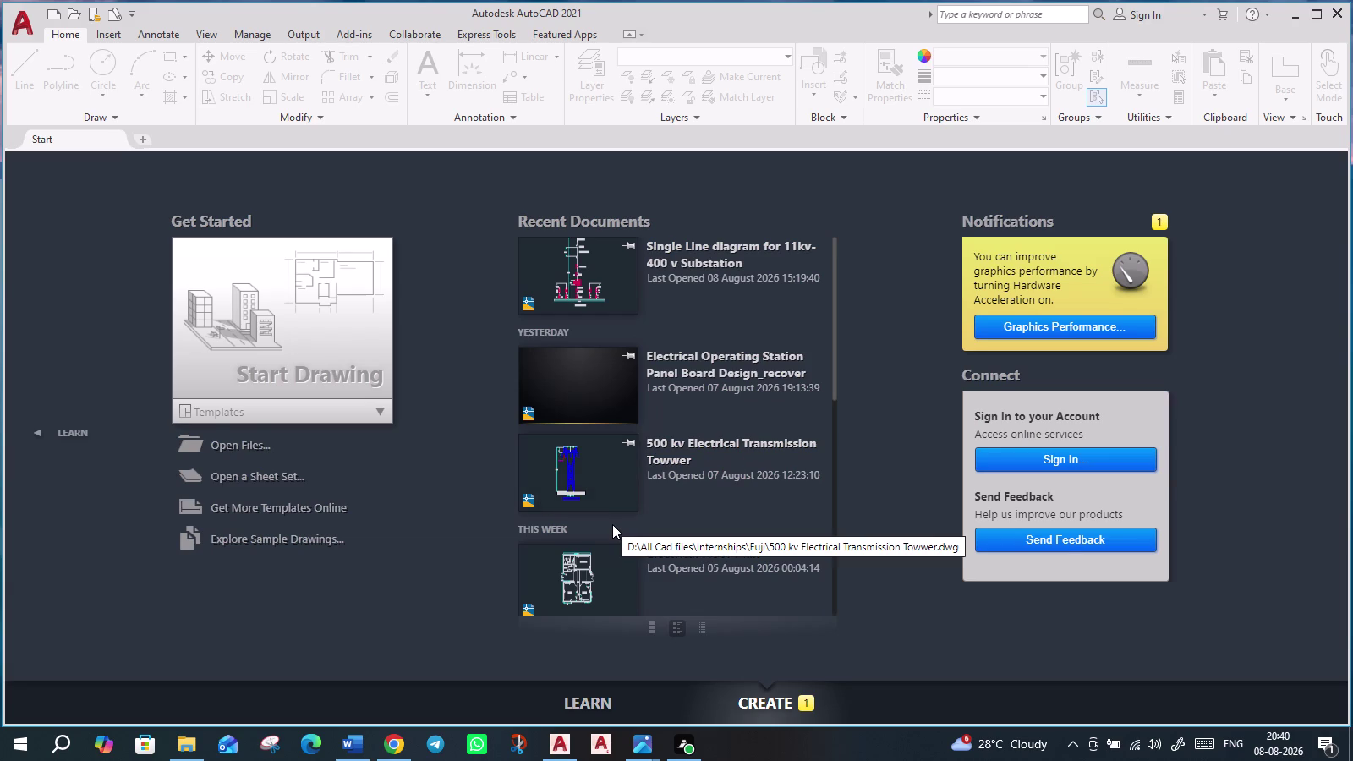
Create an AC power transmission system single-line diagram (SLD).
Start a new blank Drawing1 from the Start tab and show the application menu.
click(308, 356)
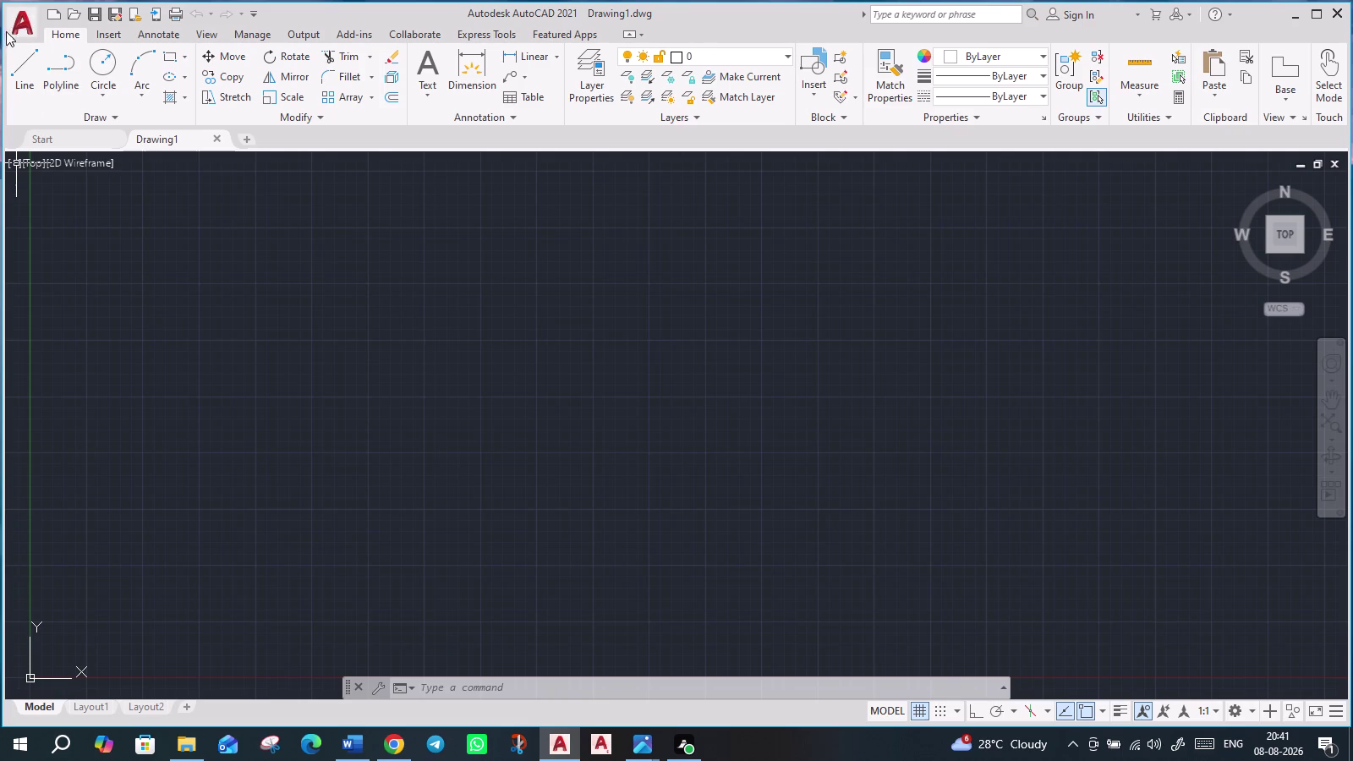
click(14, 31)
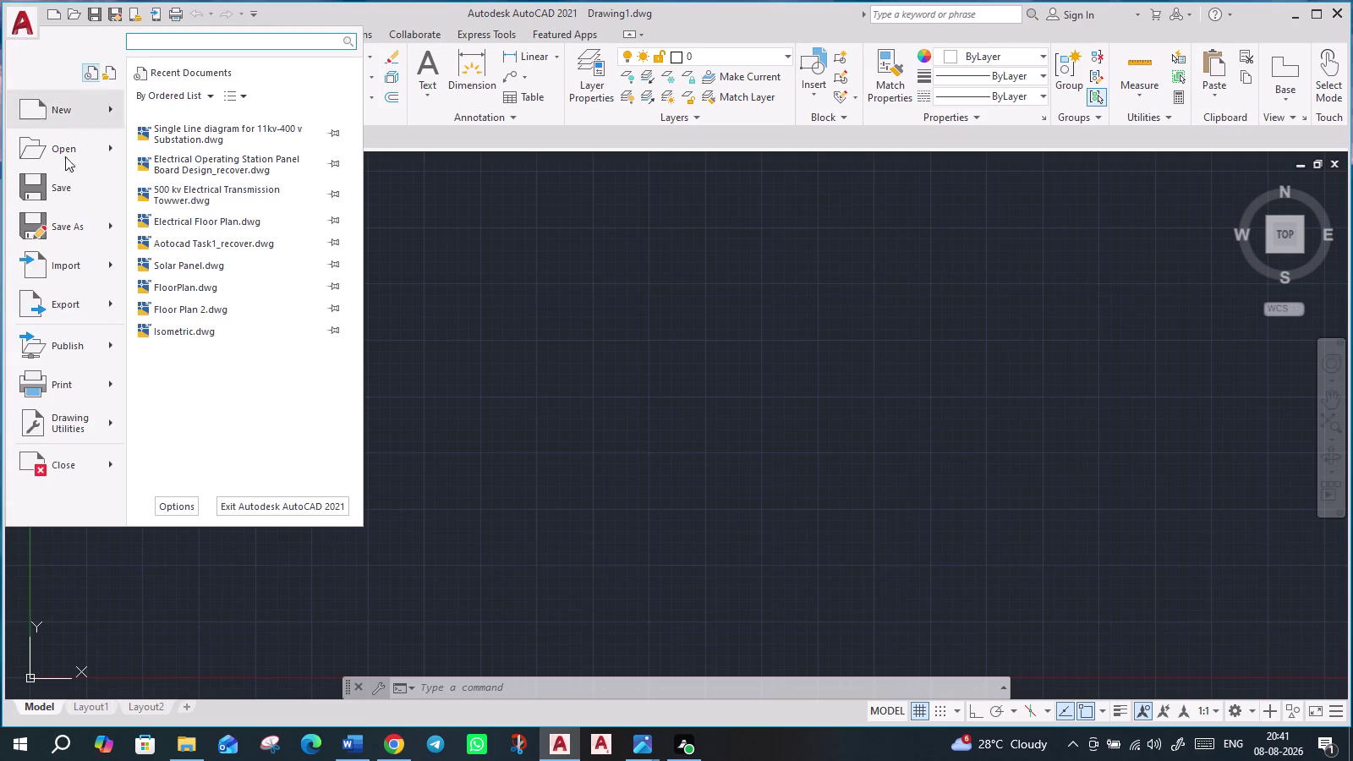
Choose Save As and browse to D: > All Cad files > Internships > Fuji.
click(60, 222)
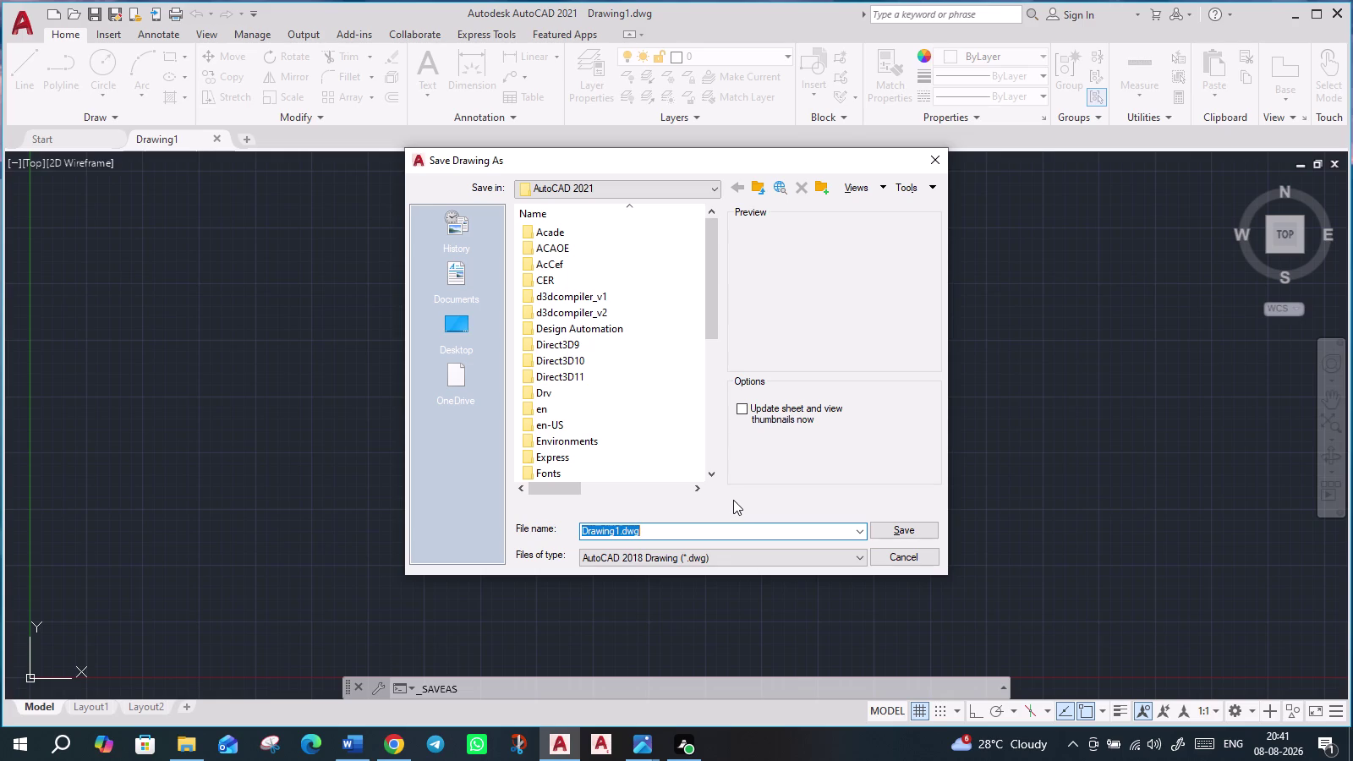
scroll(down, 3)
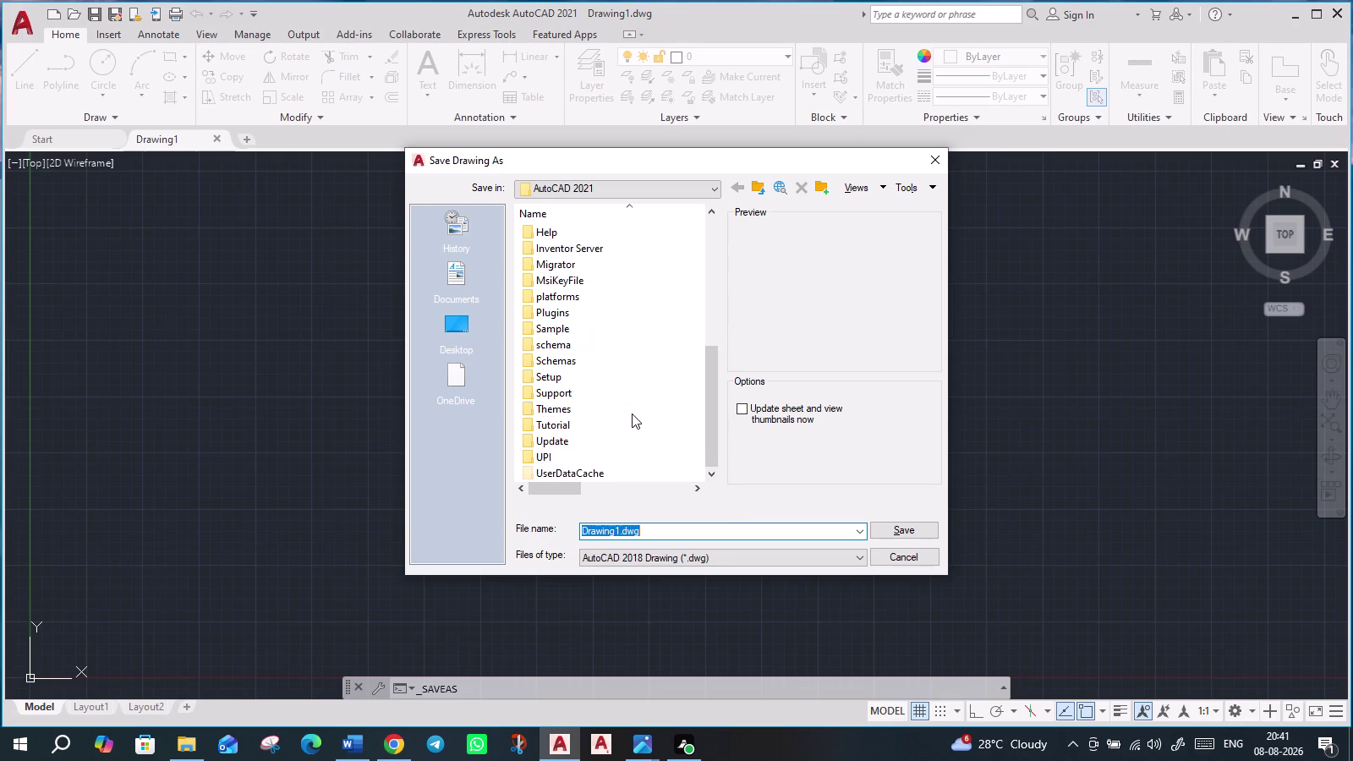
scroll(up, 3)
click(445, 327)
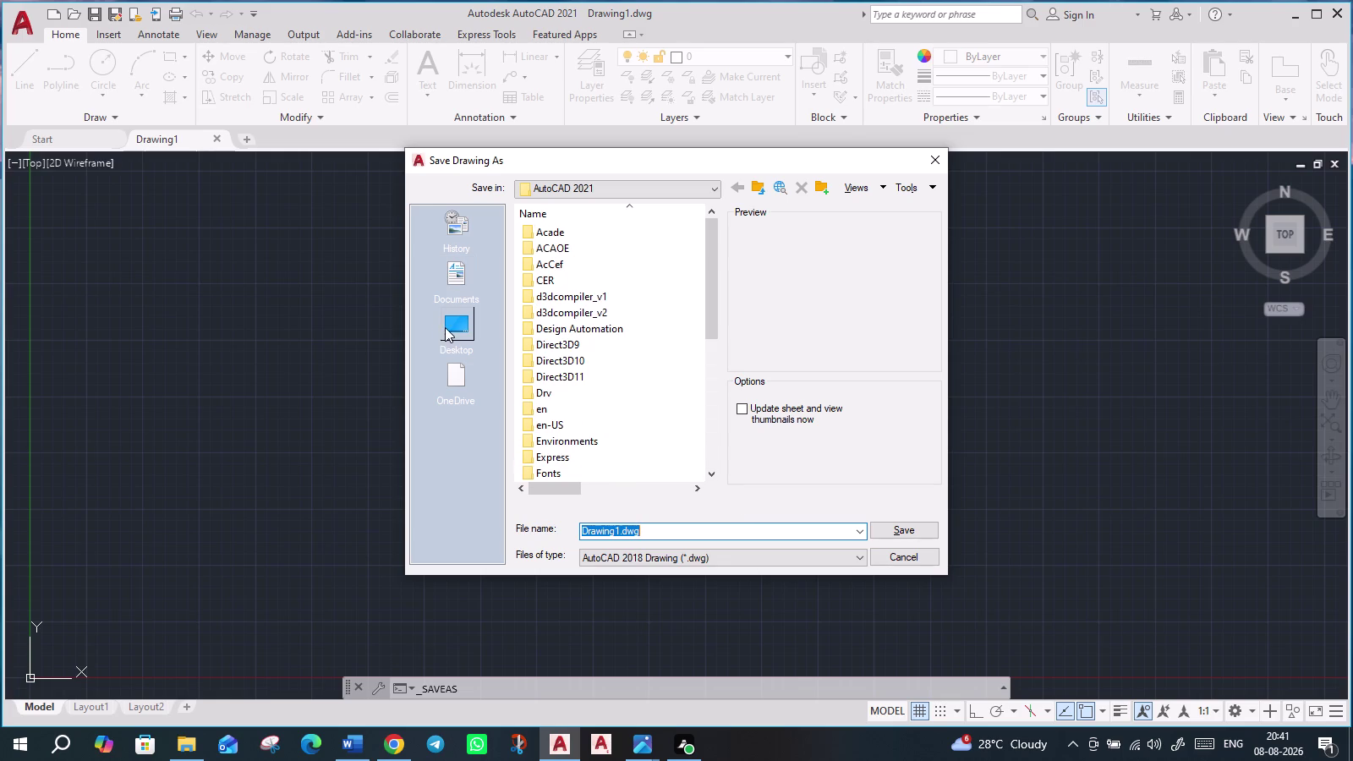
double_click(565, 269)
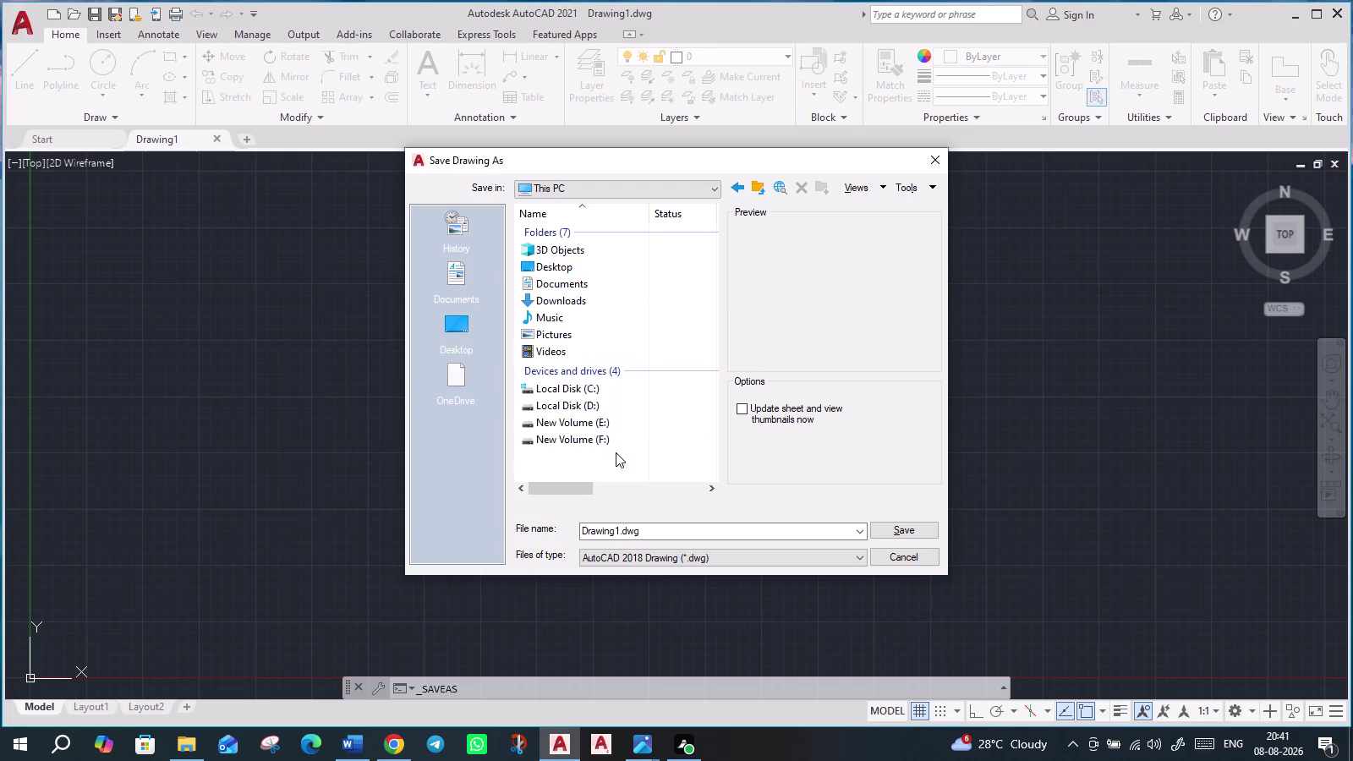
double_click(597, 407)
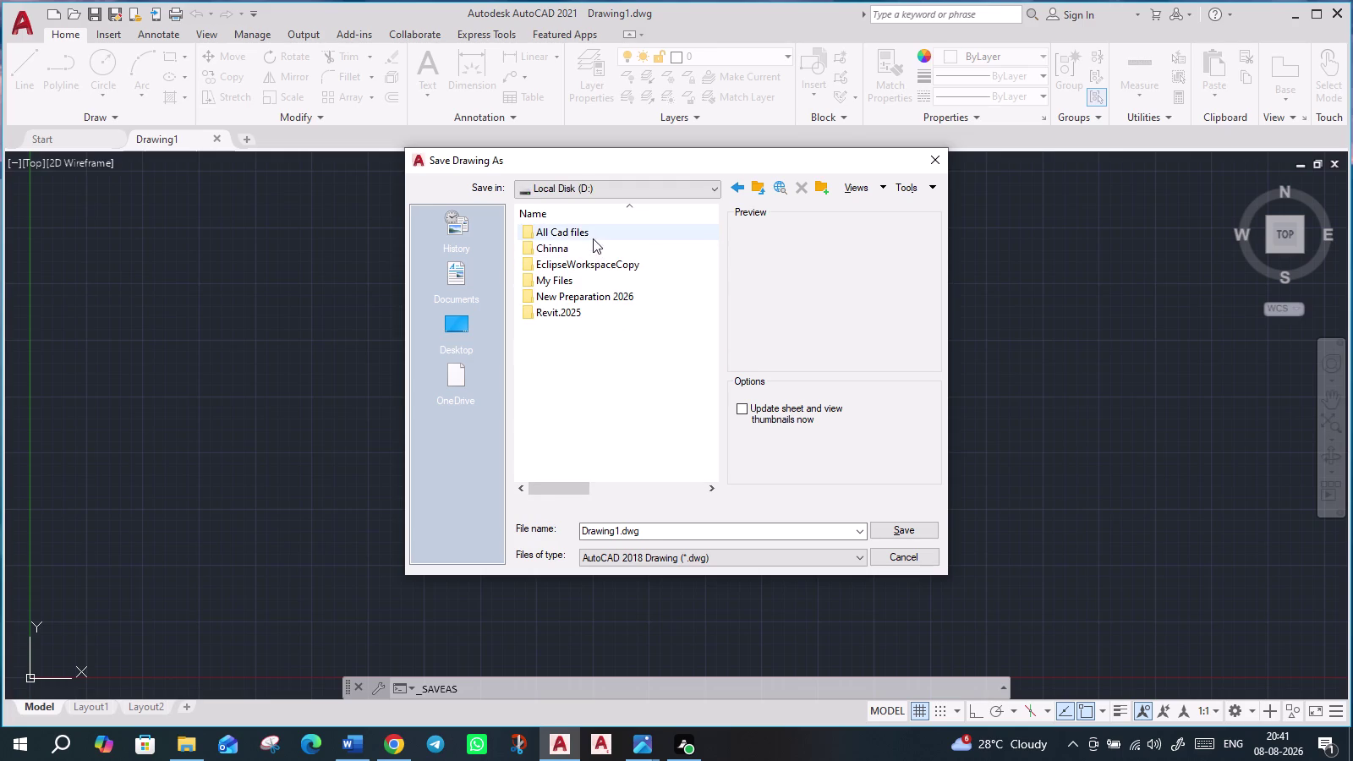
double_click(593, 238)
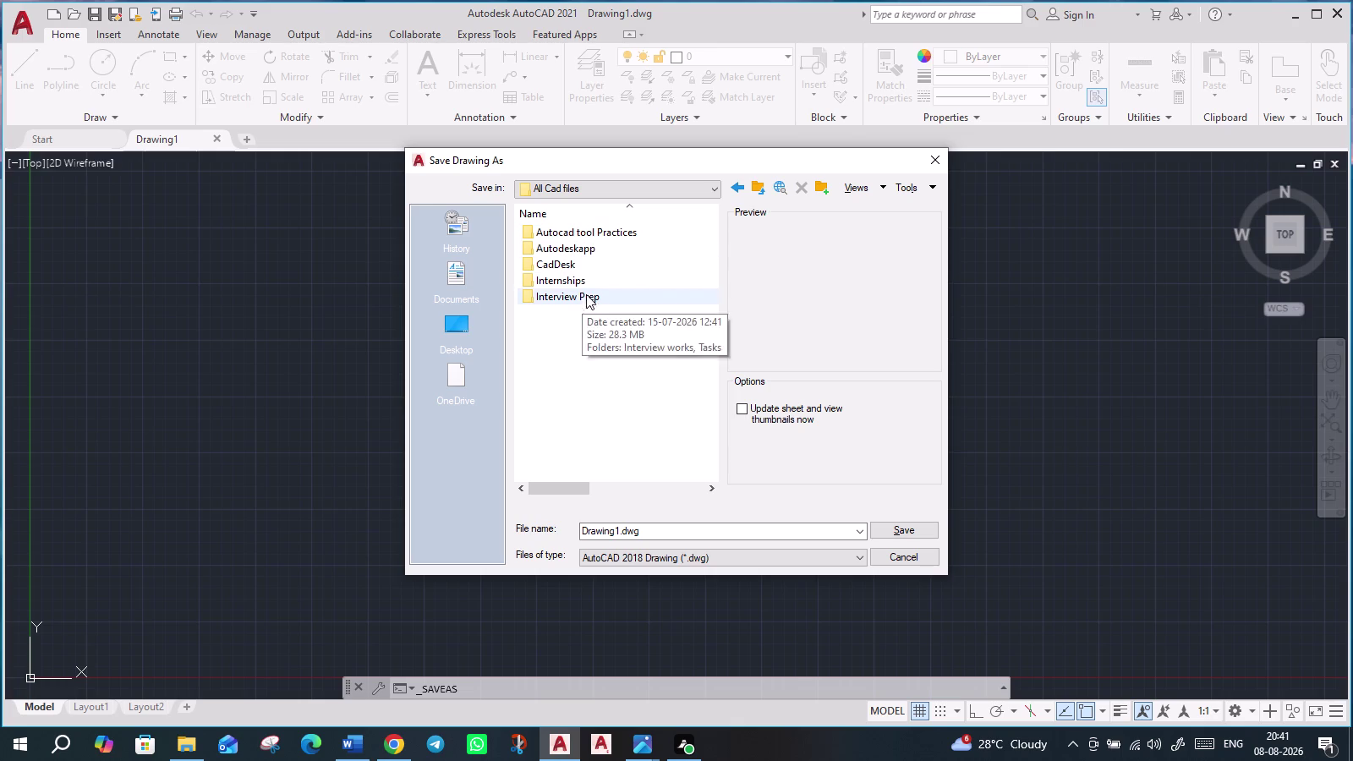
click(588, 288)
click(588, 288)
double_click(591, 237)
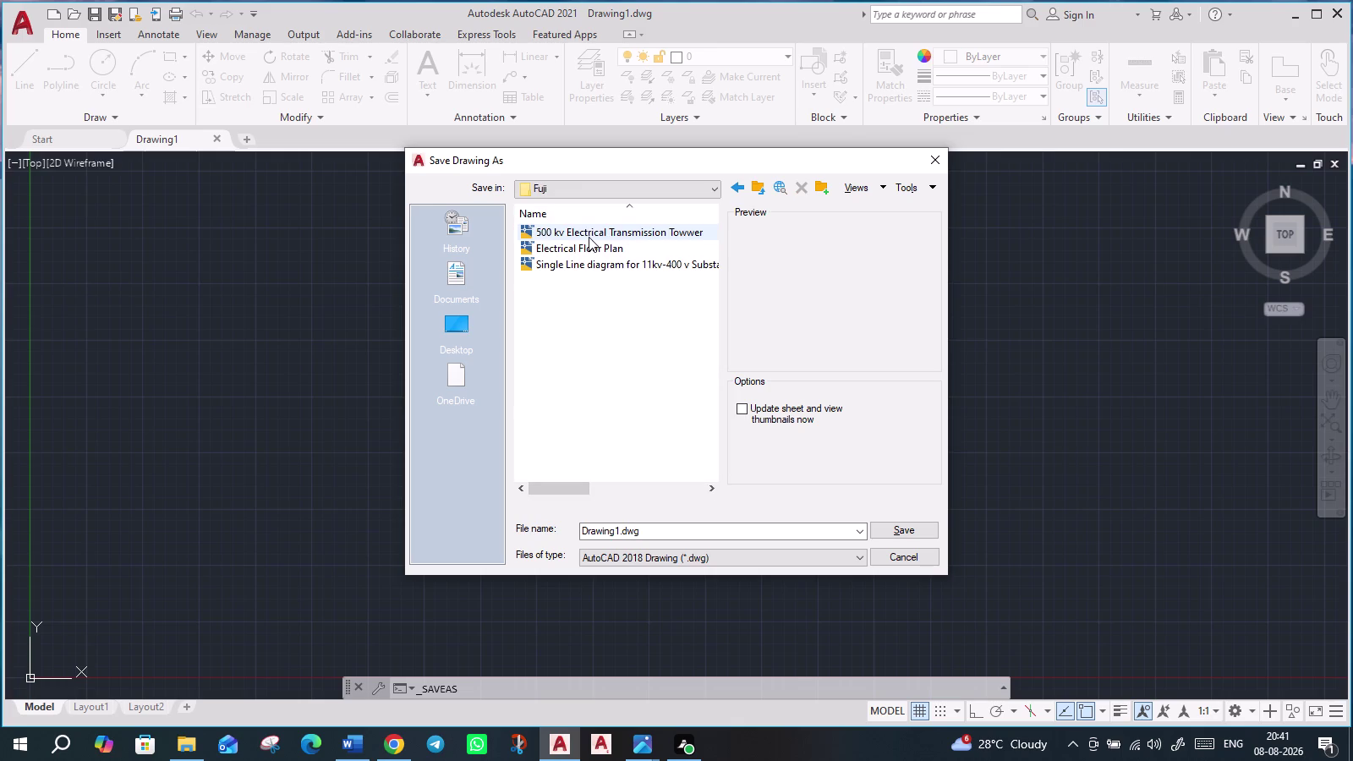
drag(647, 534, 579, 526)
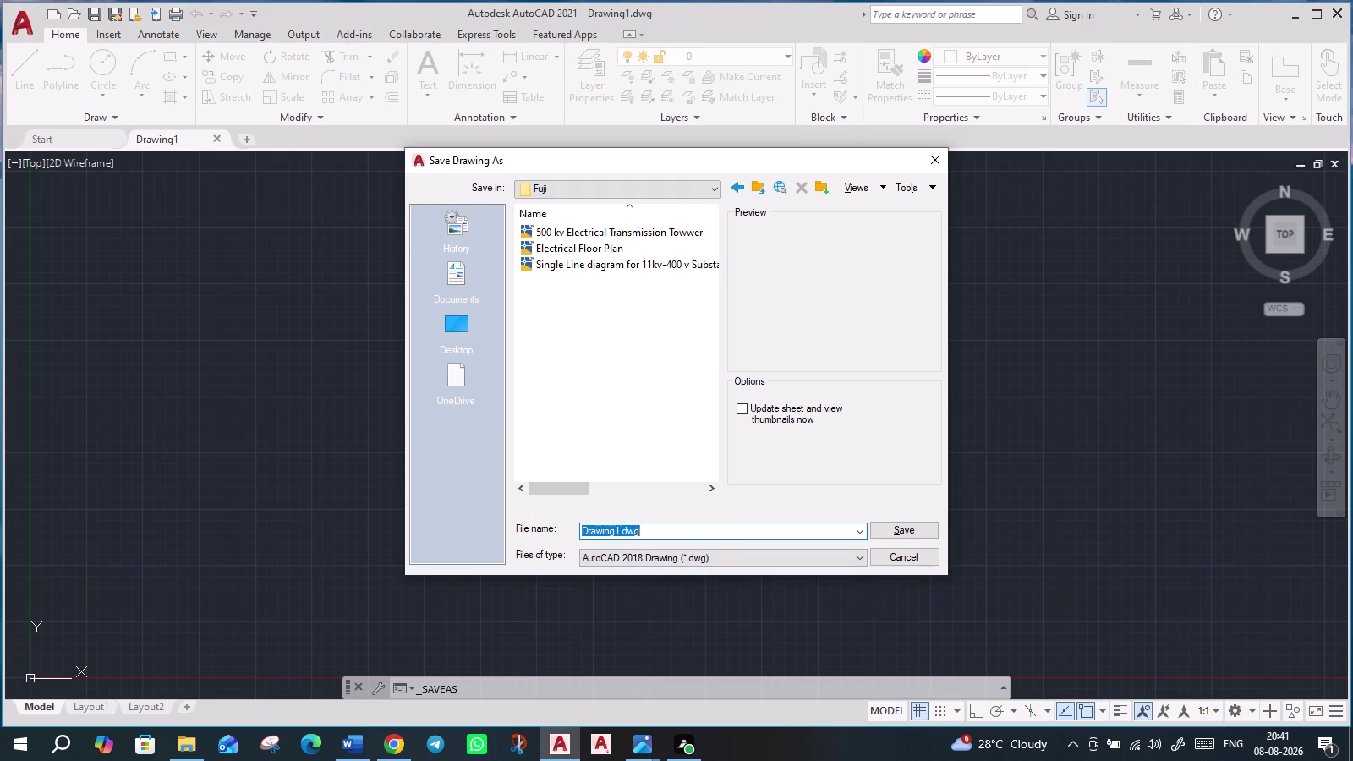
Type 'Single Line Diagram for AC Power System' as the file name.
text(Single)
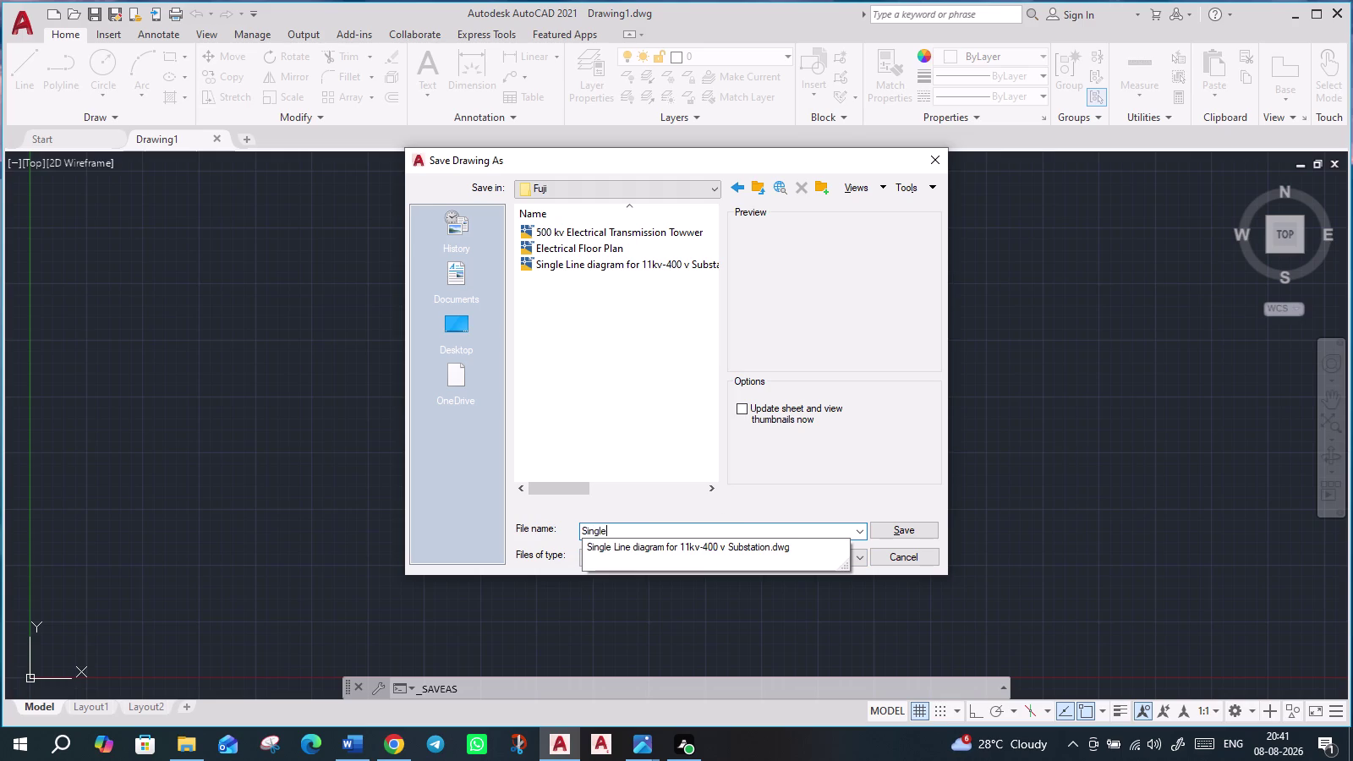
key(space)
text(Line Dia)
text(gra)
key(comma)
key(BackSpace)
text(m for)
key(space)
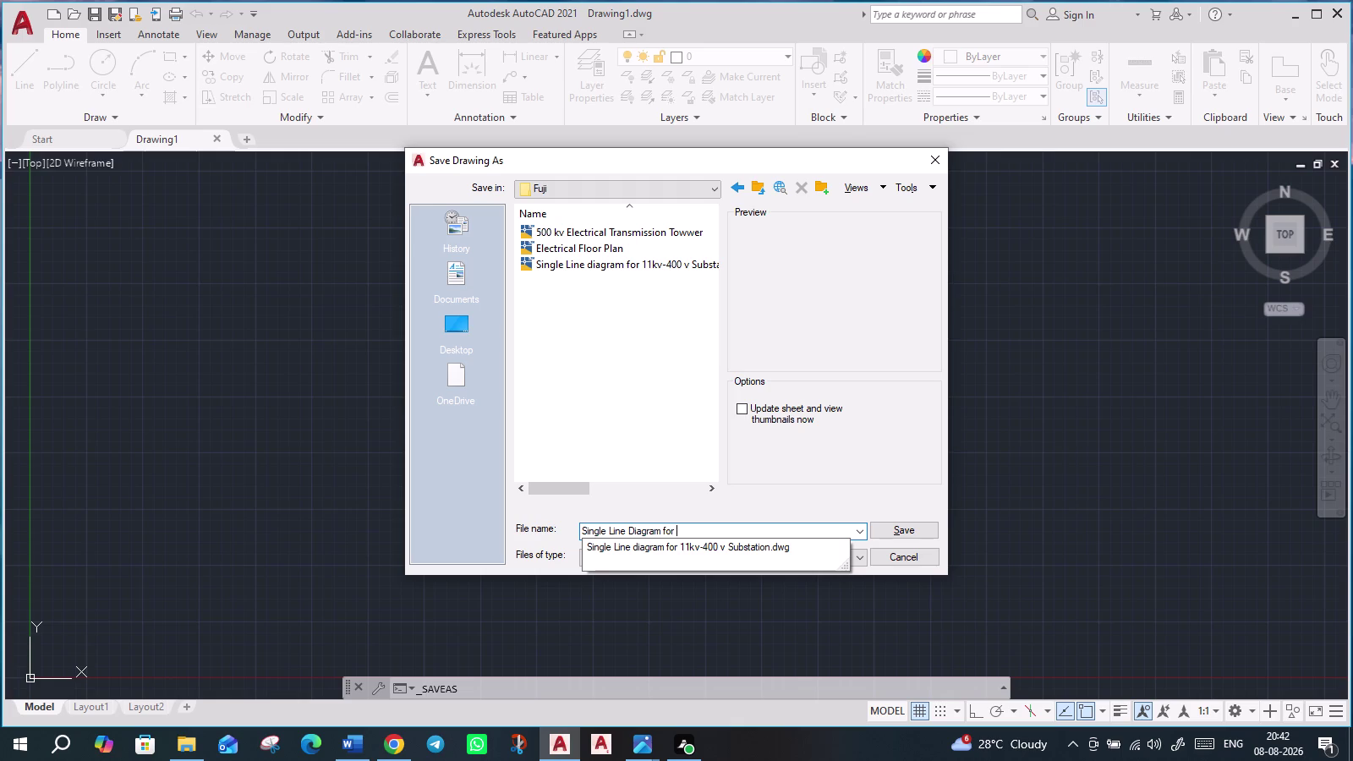
text(A)
key(space)
key(BackSpace)
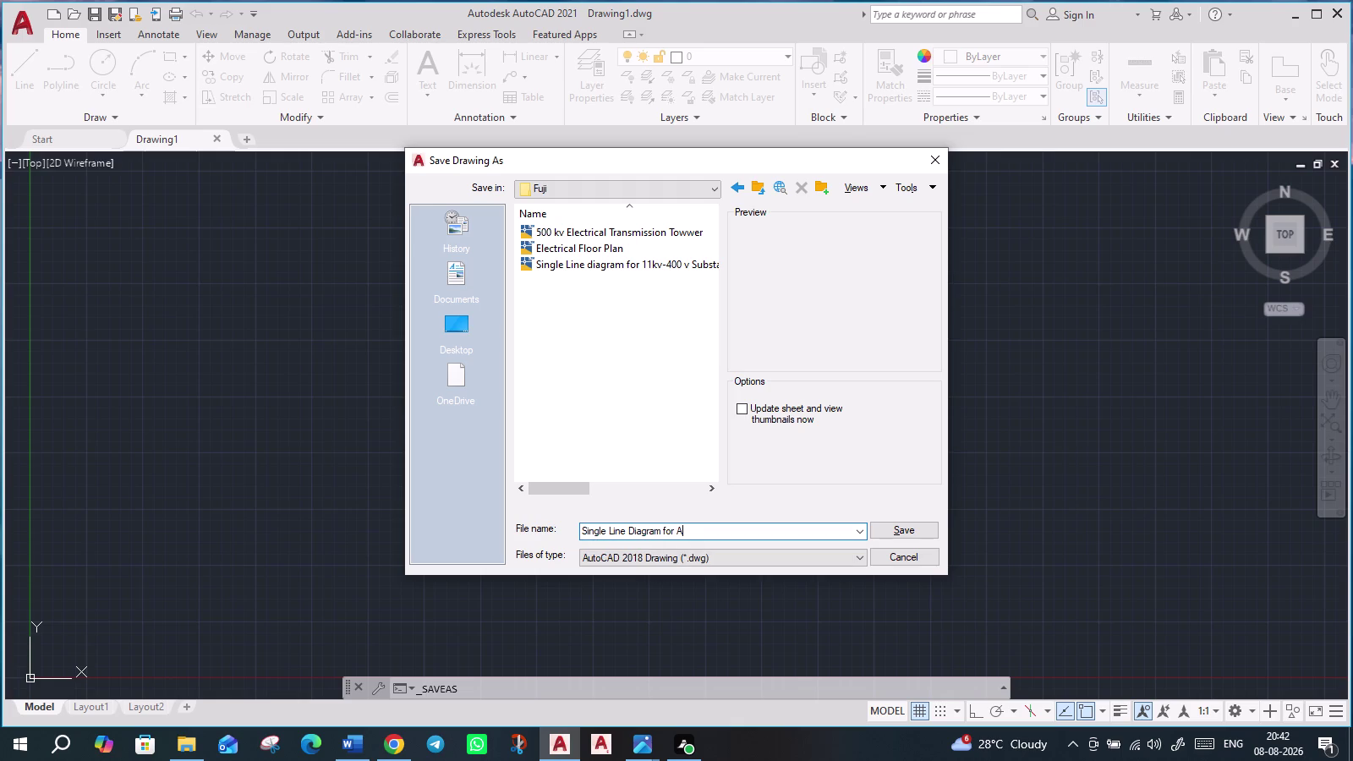
text(C Po)
text(s)
key(BackSpace)
text(we)
text(r System)
Insert 'Transmission System' before the existing word System in the name.
key(Left)
key(Left)
key(Left)
key(Left)
key(Left)
key(Left)
text(Tra)
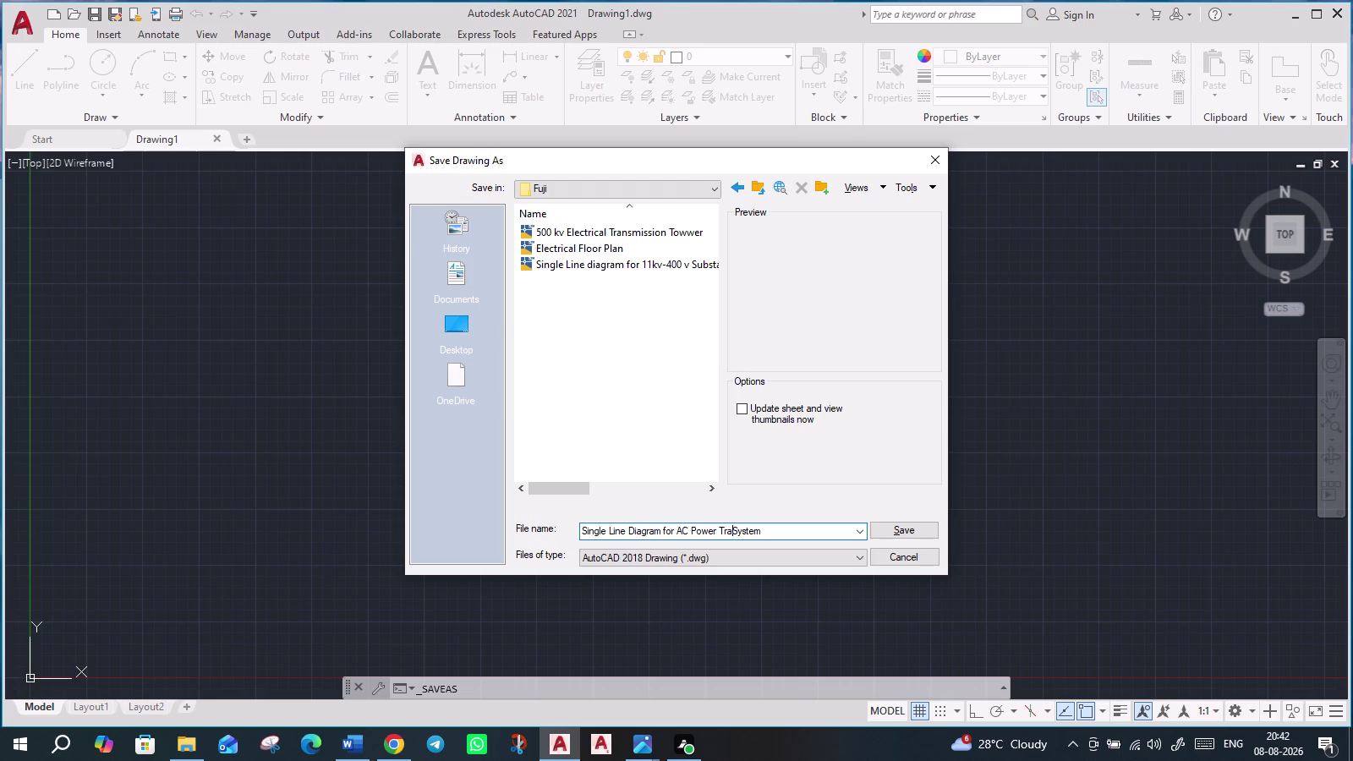
text(nsmission)
key(space)
text(Syste)
text(m)
key(space)
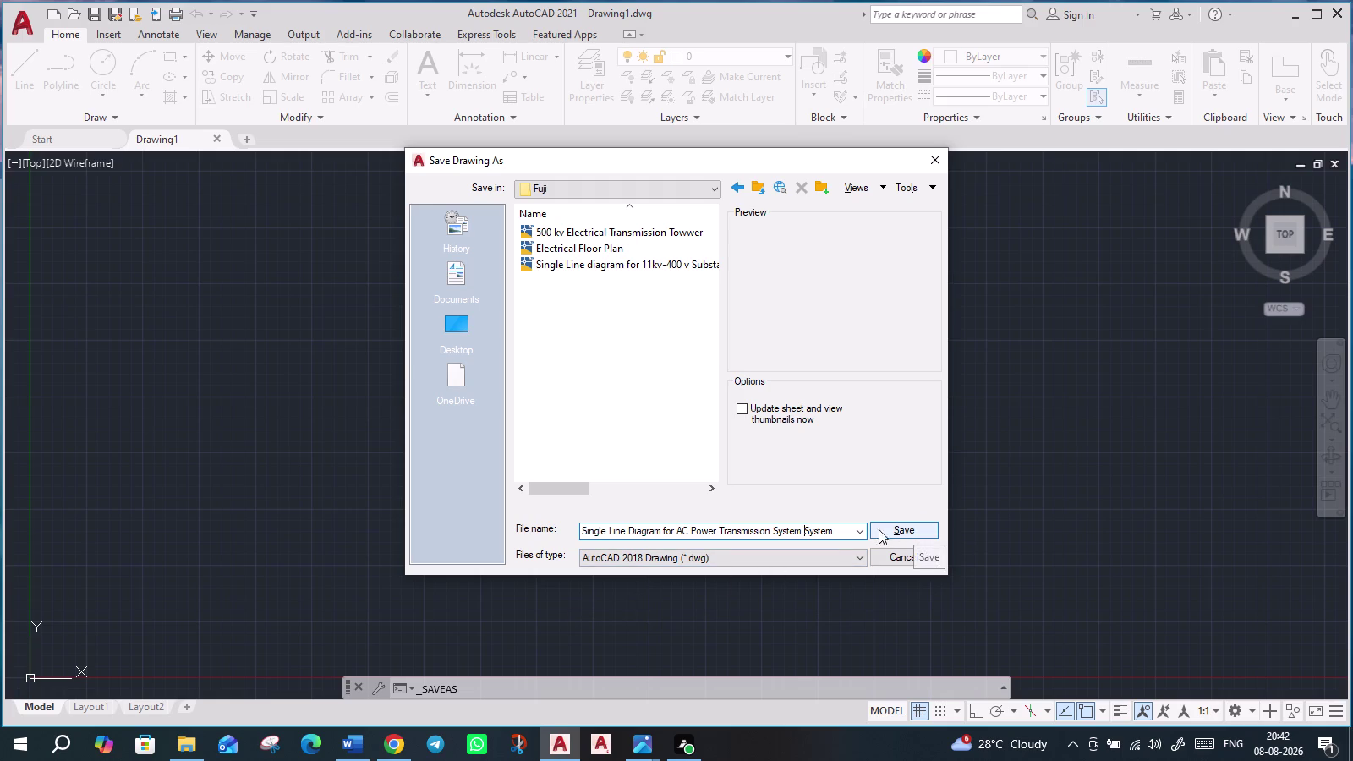
Delete the duplicated 'System' and save as 'Single Line Diagram for AC Power Transmission System'.
drag(836, 532, 802, 536)
key(BackSpace)
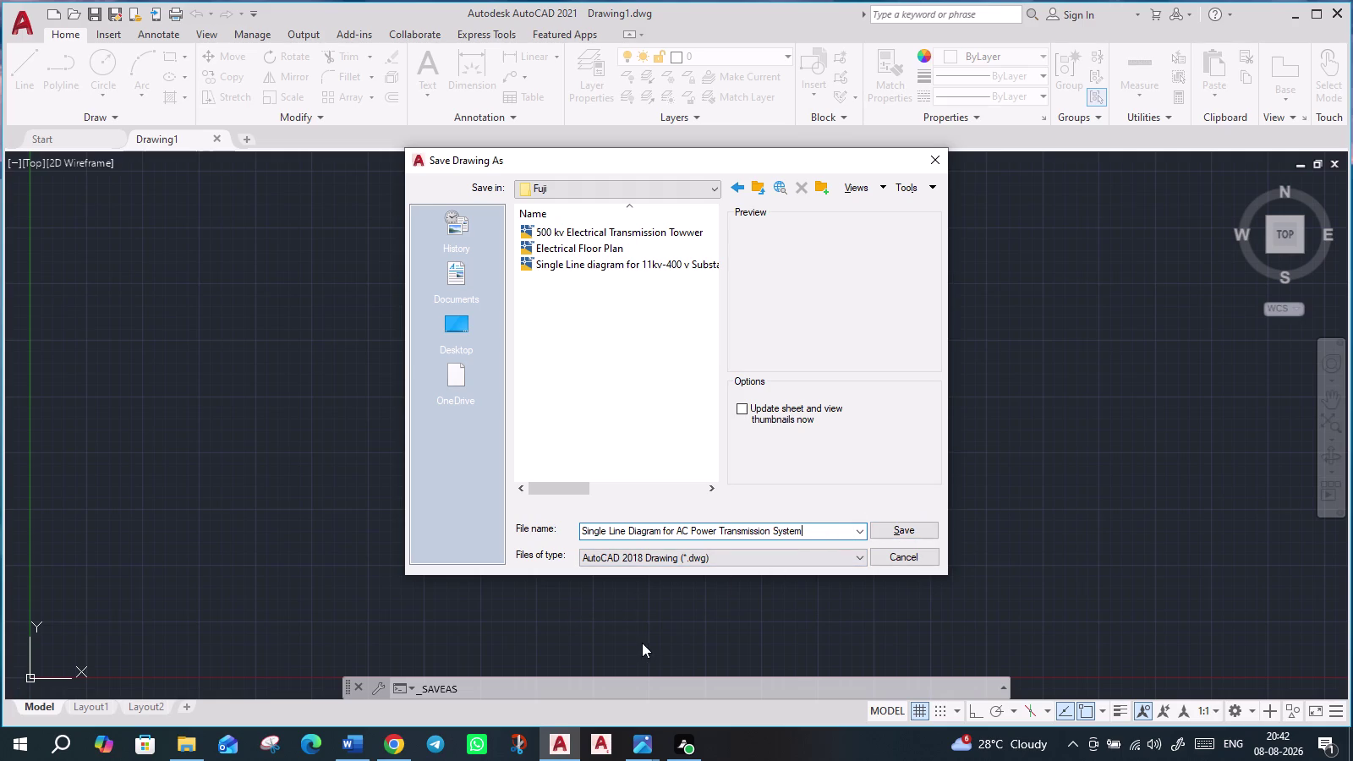
click(903, 528)
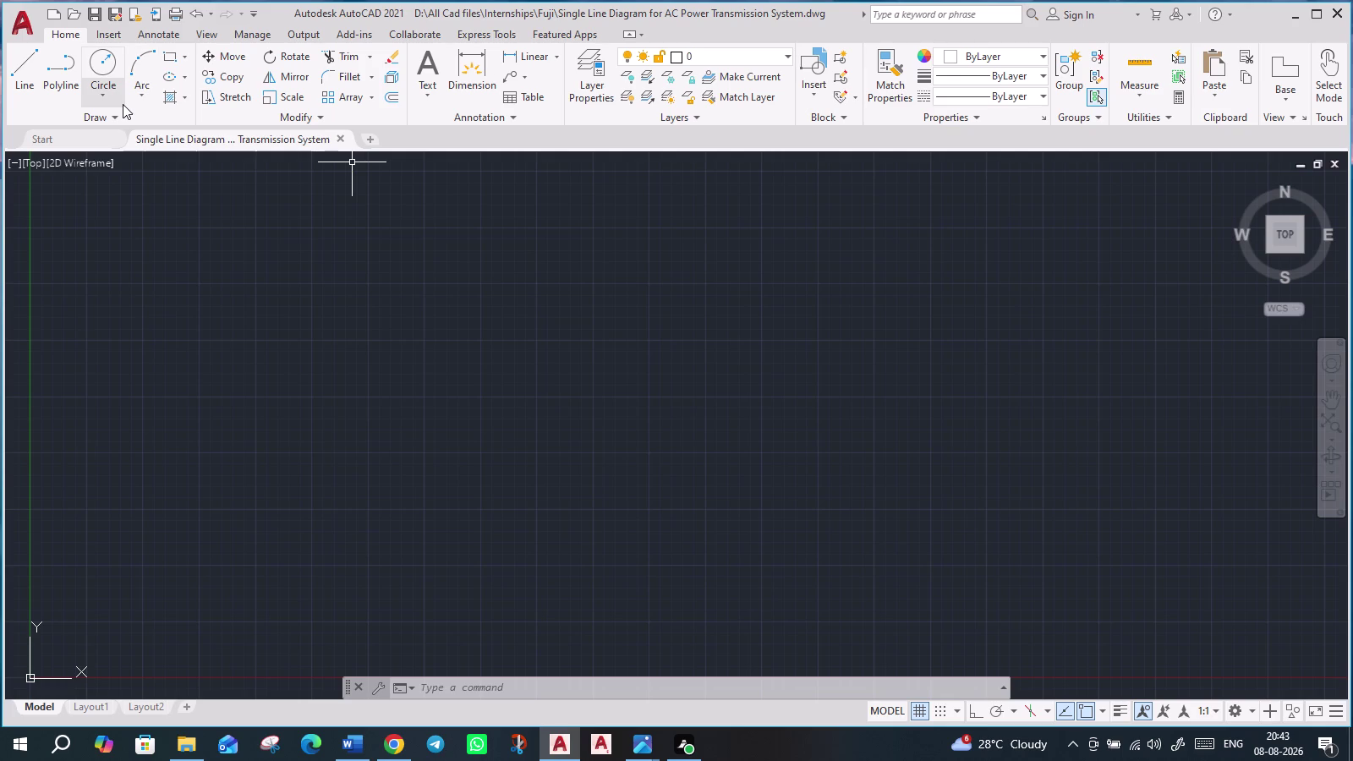
Zoom and pan the empty drawing, cancelling the first Circle command.
click(112, 66)
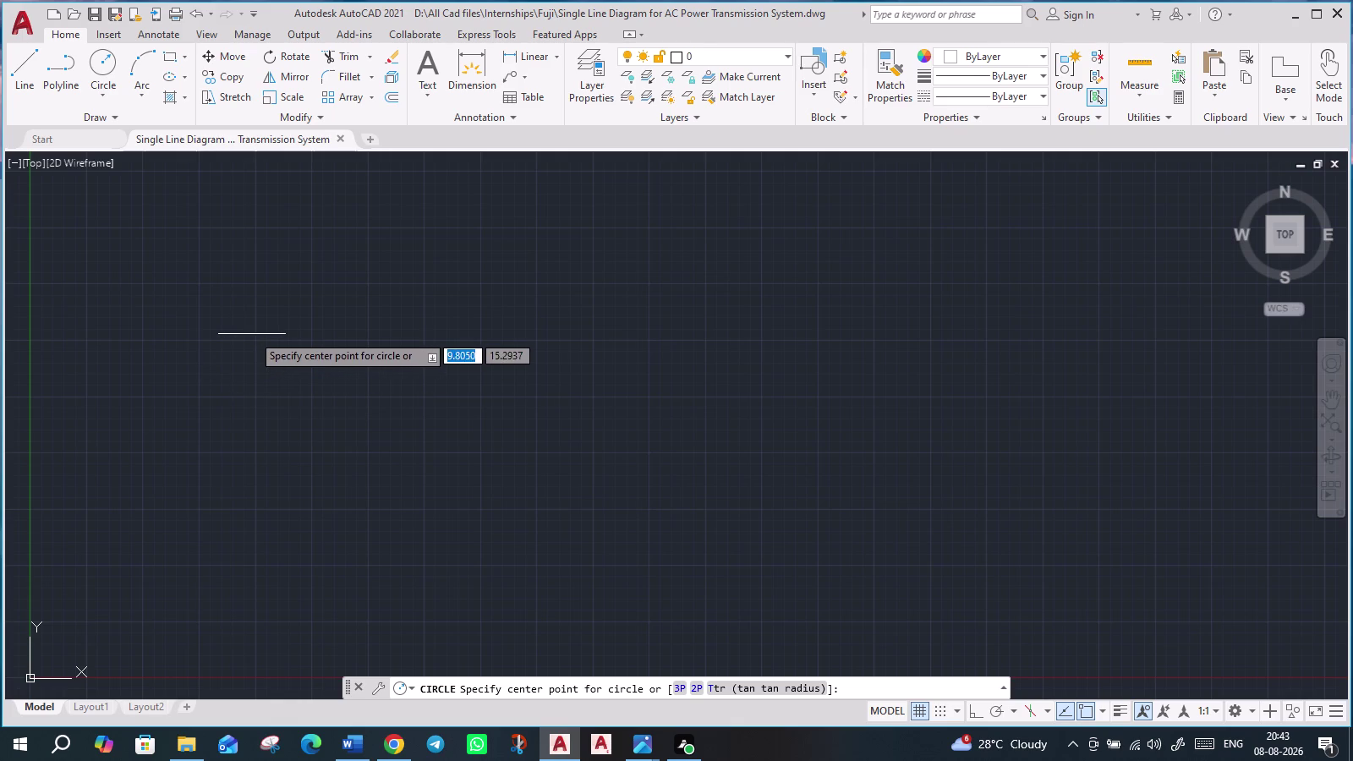
scroll(down, 3)
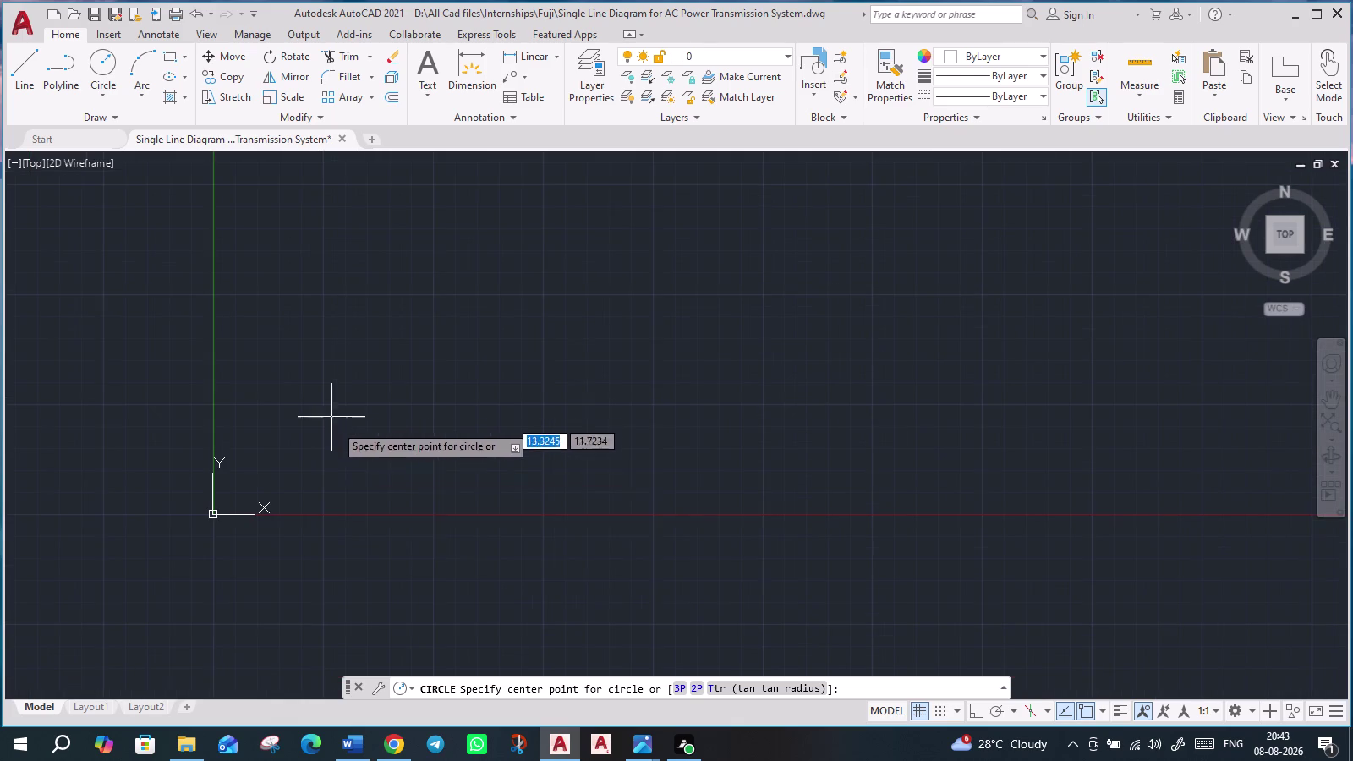
scroll(down, 3)
scroll(down, 3)
scroll(down, 3)
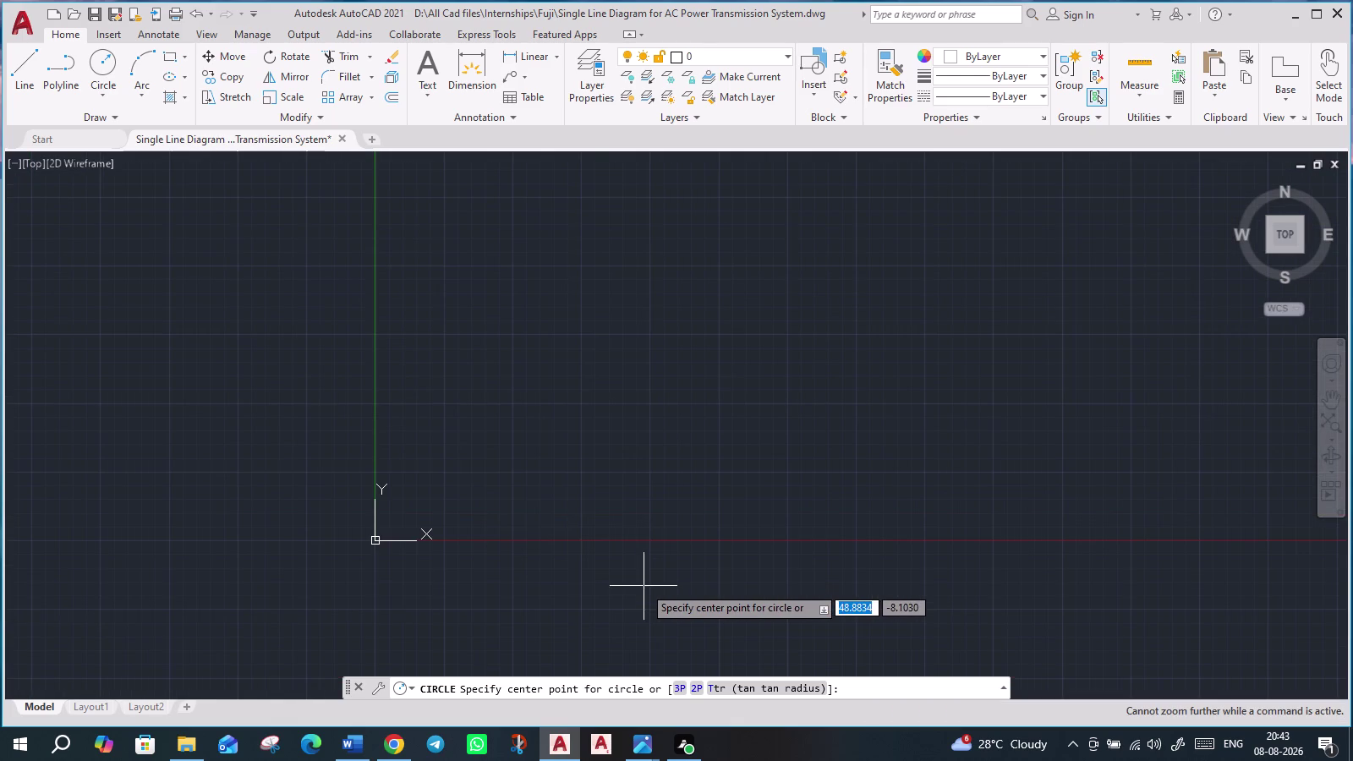
scroll(down, 3)
middle_drag(815, 345, 553, 684)
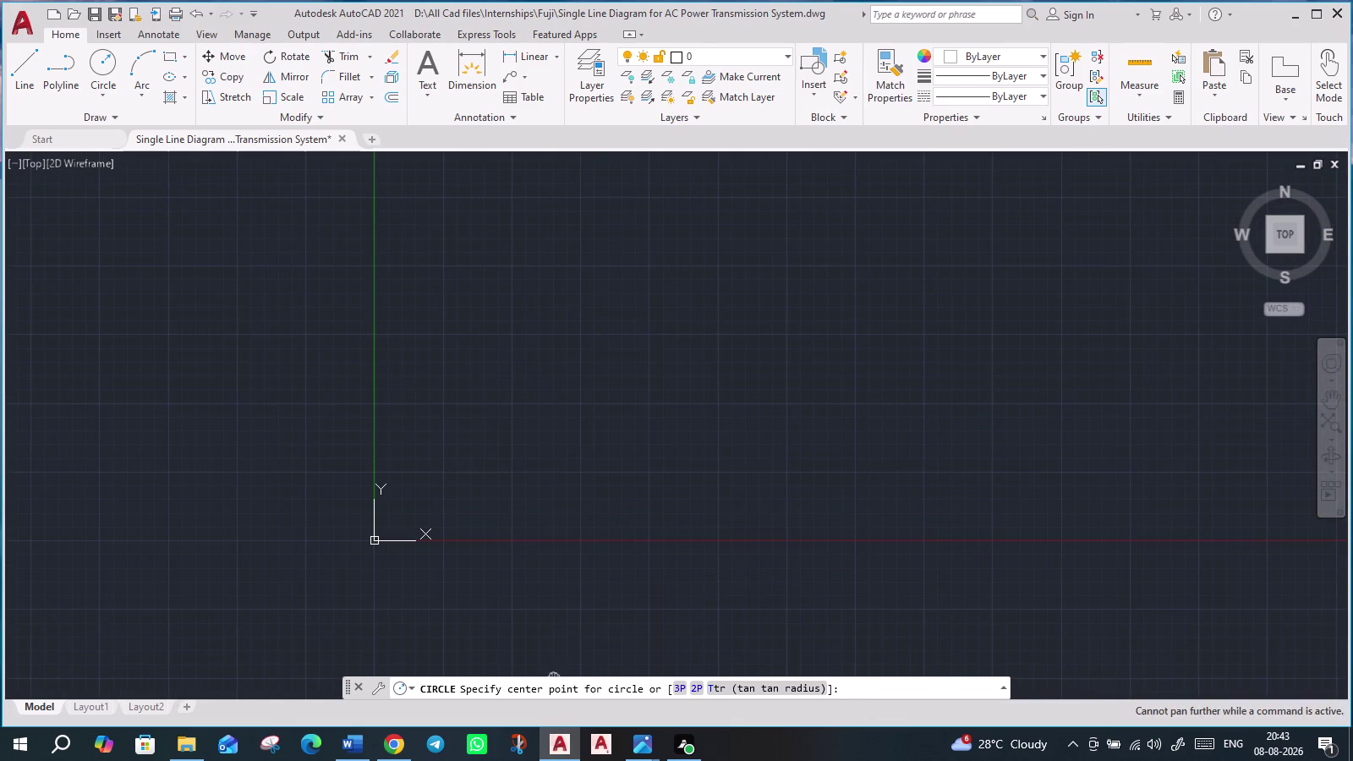
middle_drag(466, 470, 254, 616)
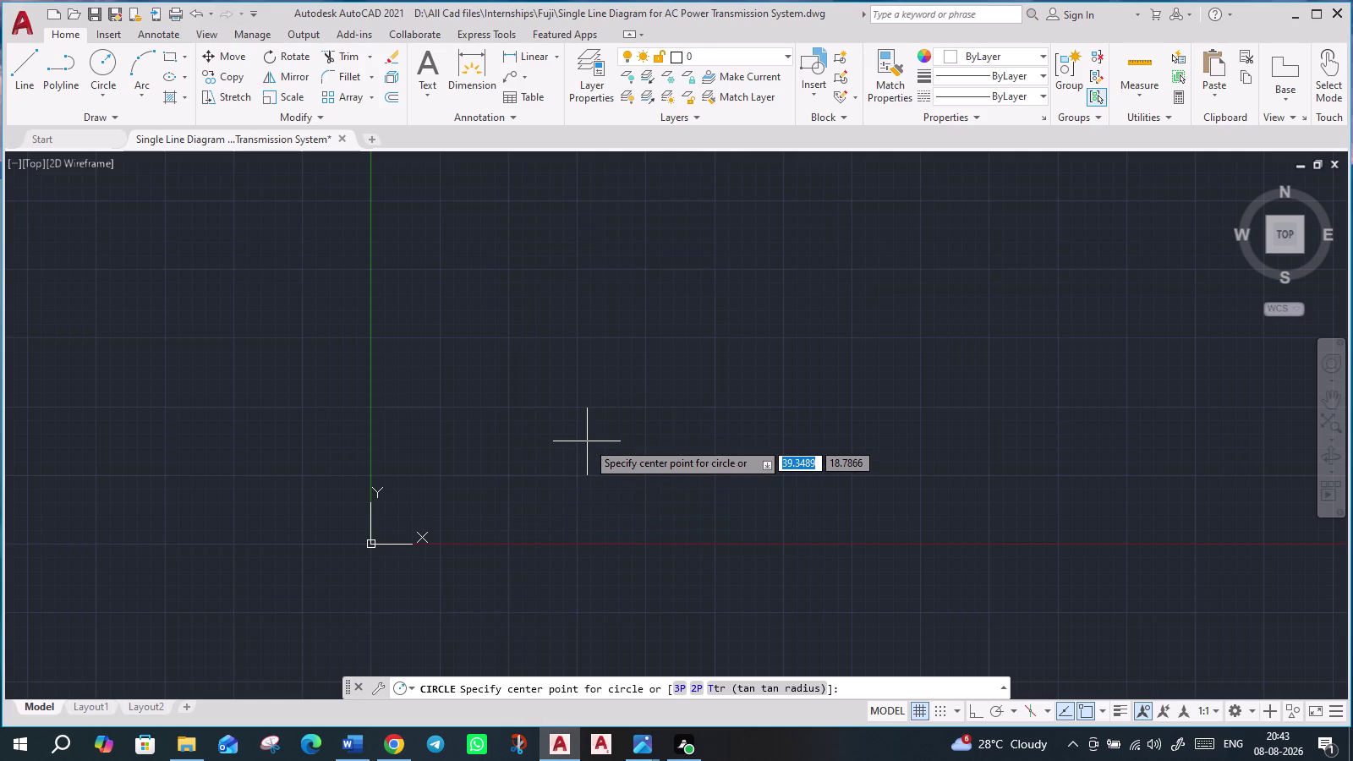
key(Escape)
Pan the origin to the lower left and place a new circle's centre point.
middle_drag(587, 441, 538, 534)
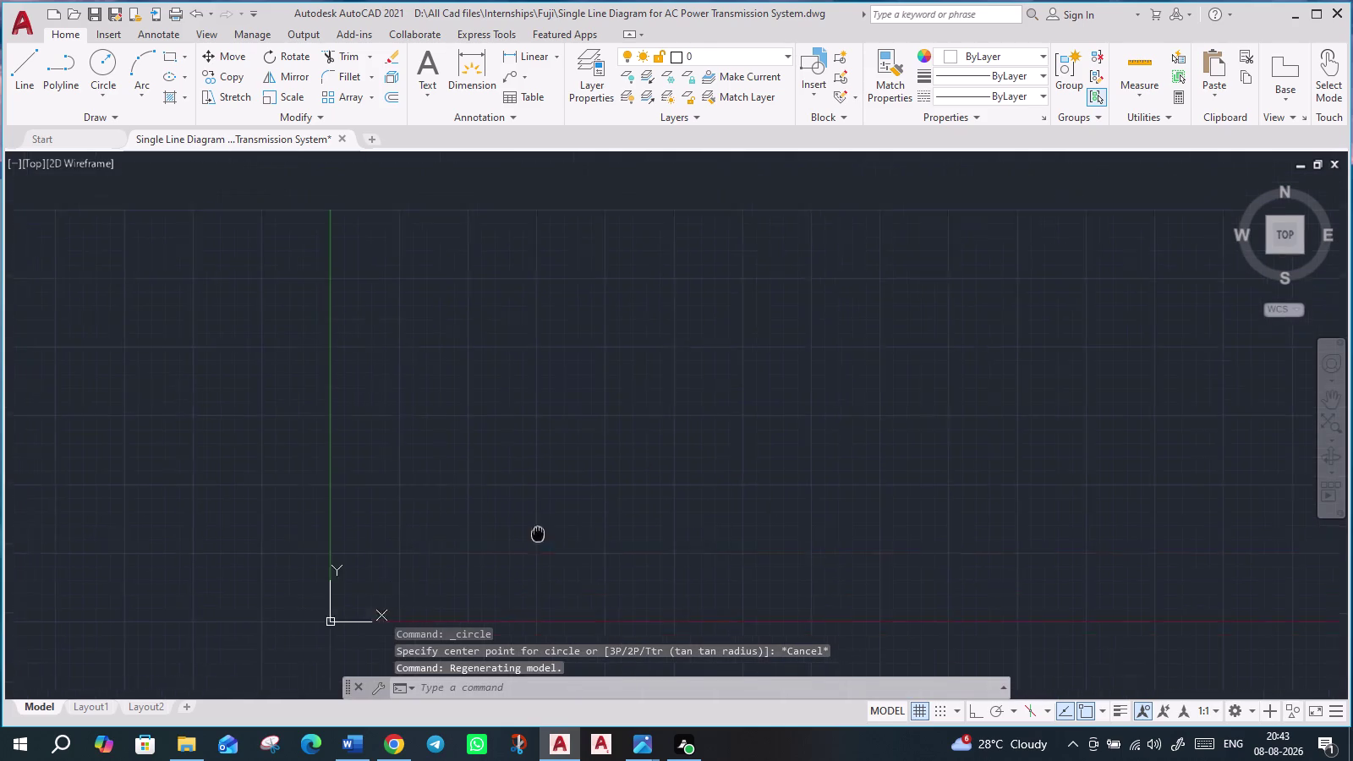
middle_drag(538, 534, 0, 737)
middle_drag(886, 363, 675, 760)
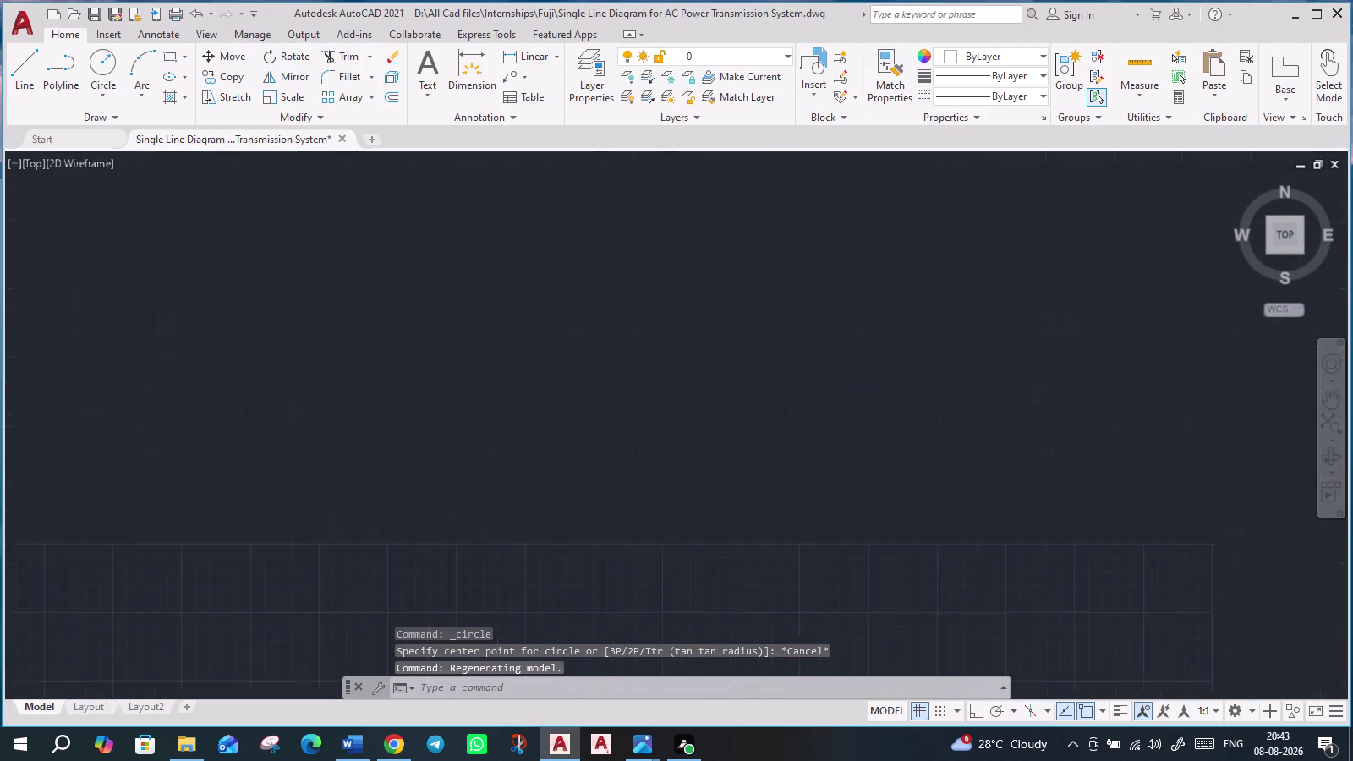
middle_drag(676, 760, 608, 757)
scroll(down, 3)
middle_drag(850, 305, 55, 760)
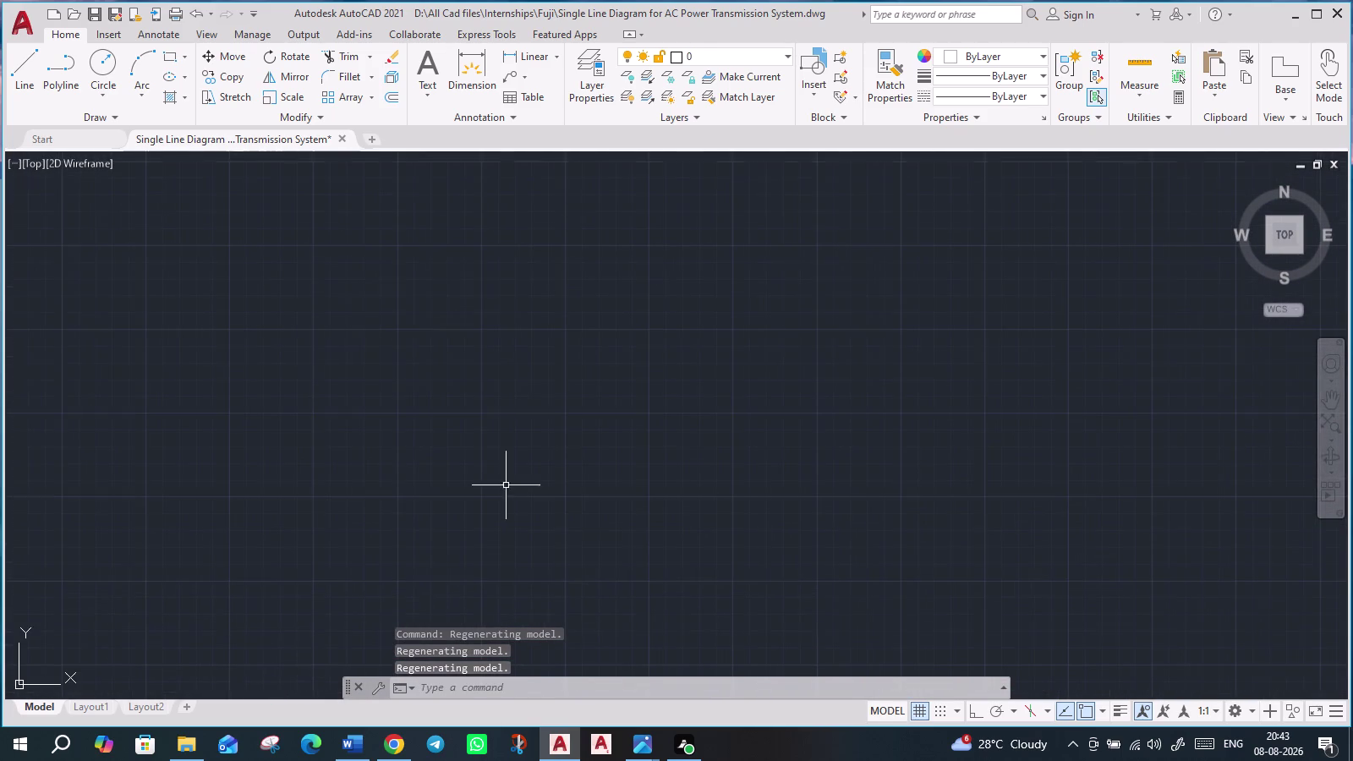
middle_drag(885, 285, 351, 760)
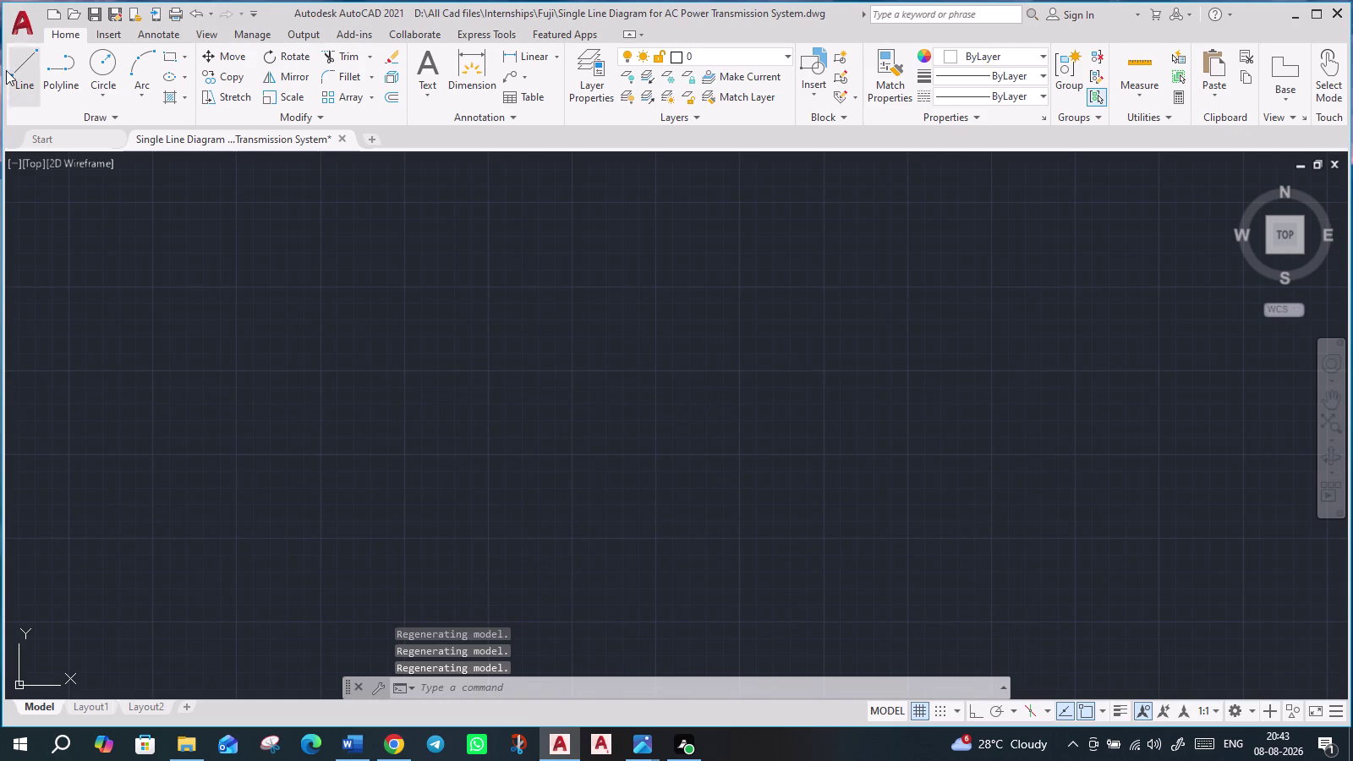
click(104, 55)
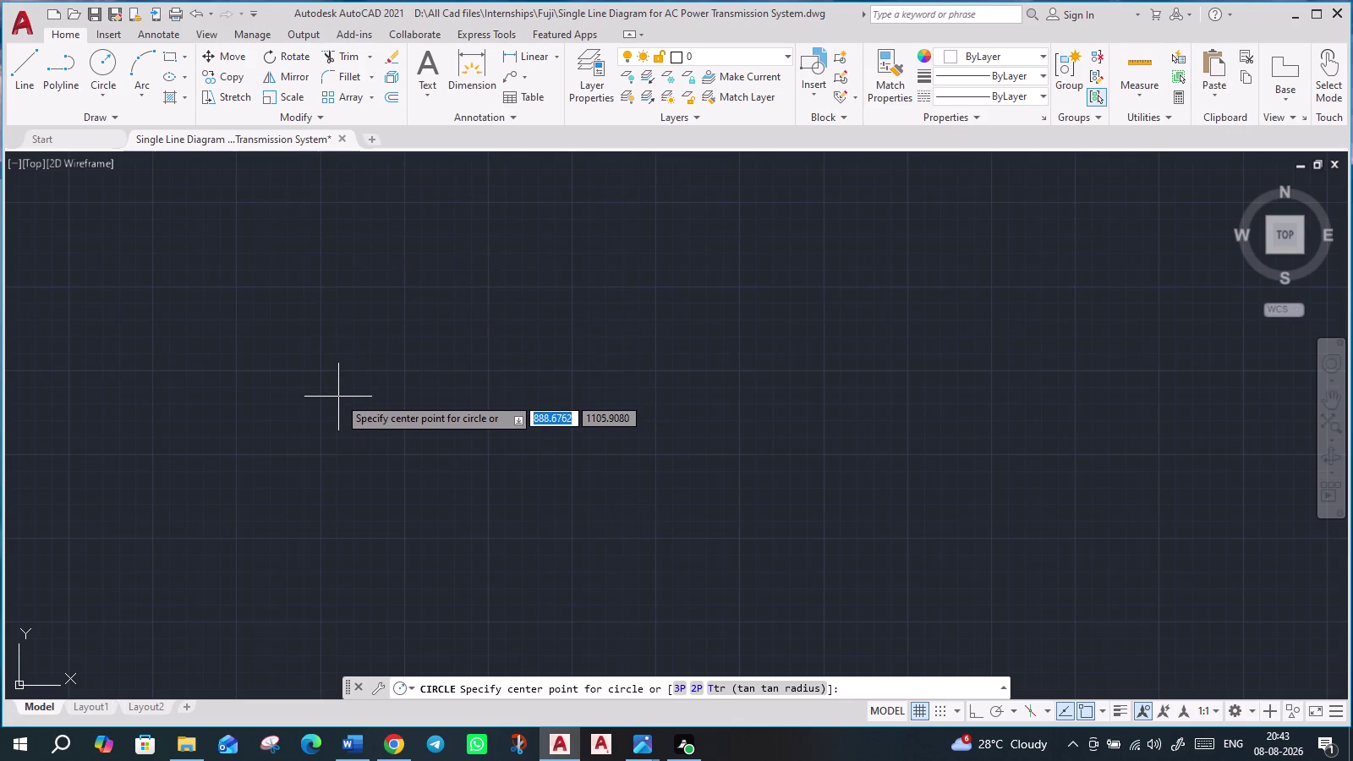
click(304, 389)
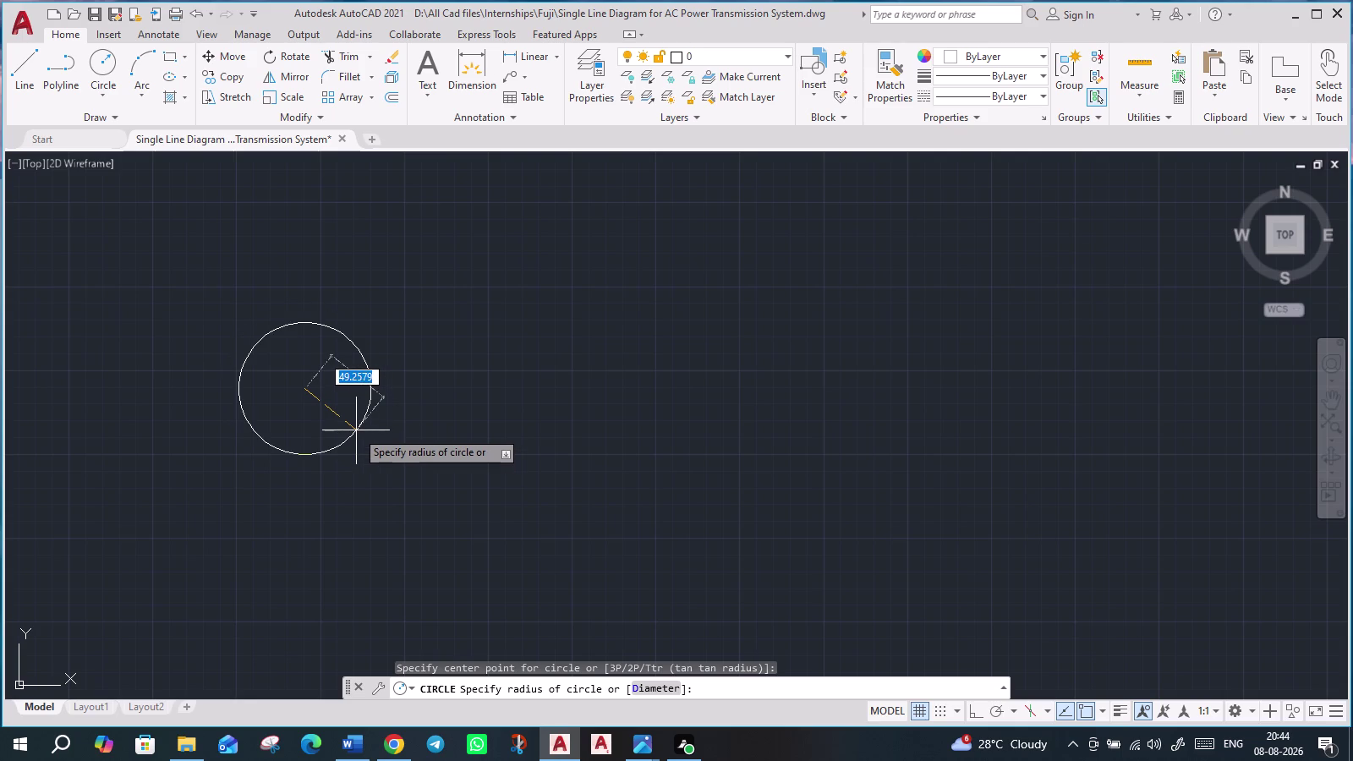
Finish the circle by picking a radius point, then zoom around to inspect it.
click(357, 431)
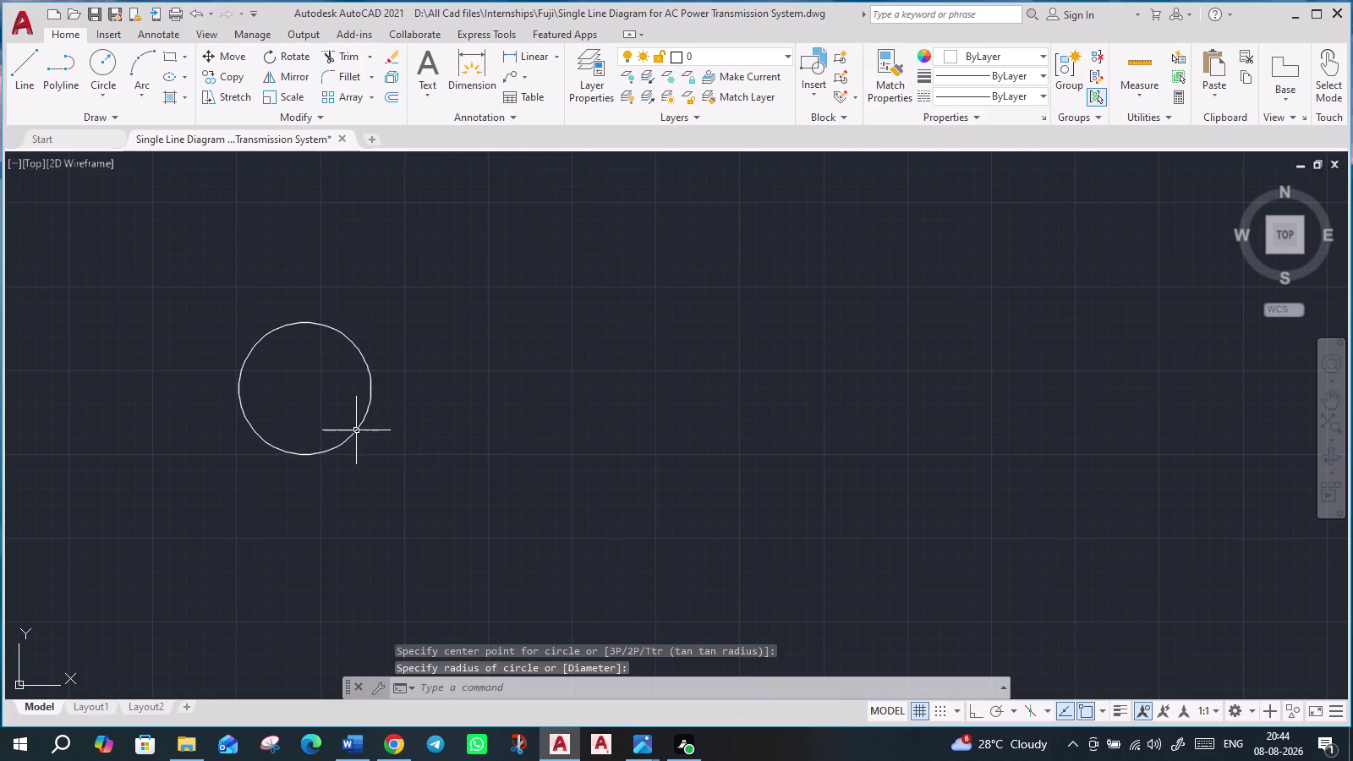
scroll(down, 3)
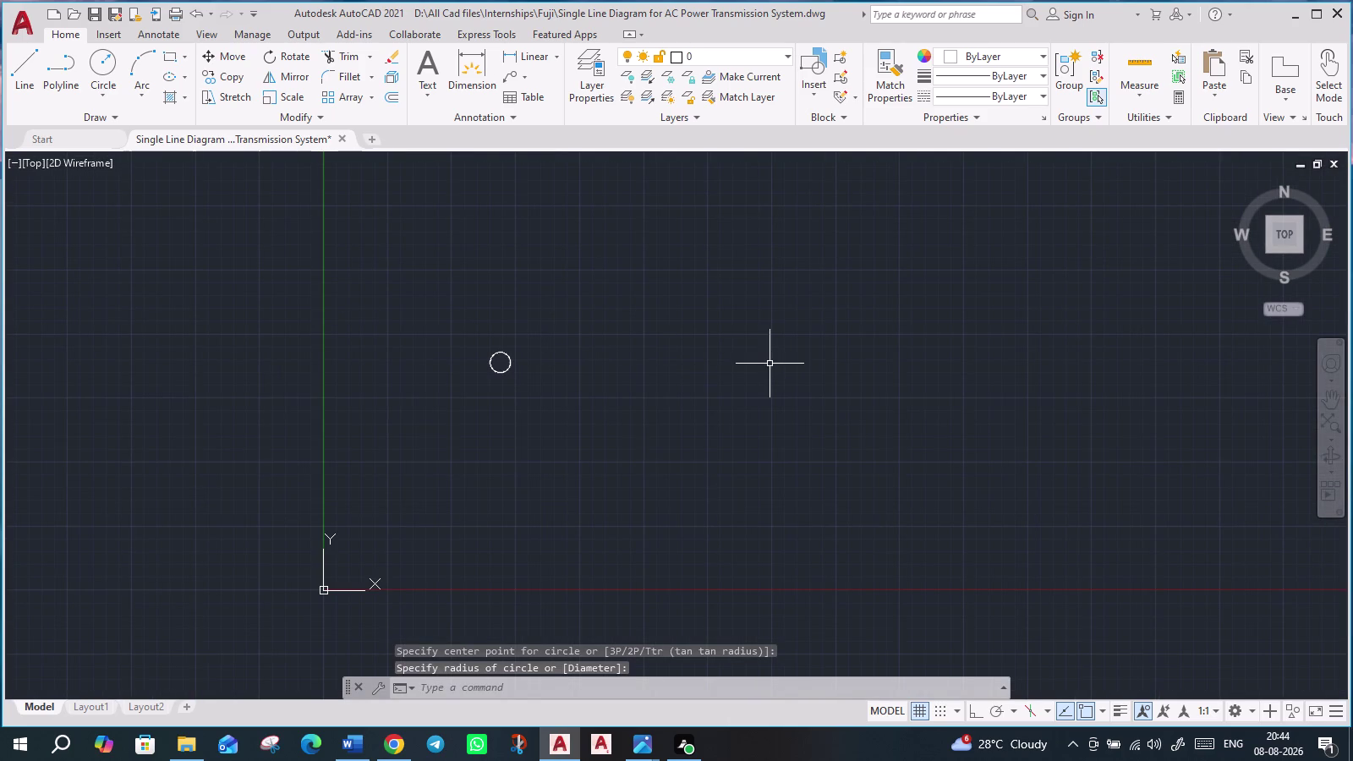
middle_drag(759, 364, 602, 503)
scroll(up, 3)
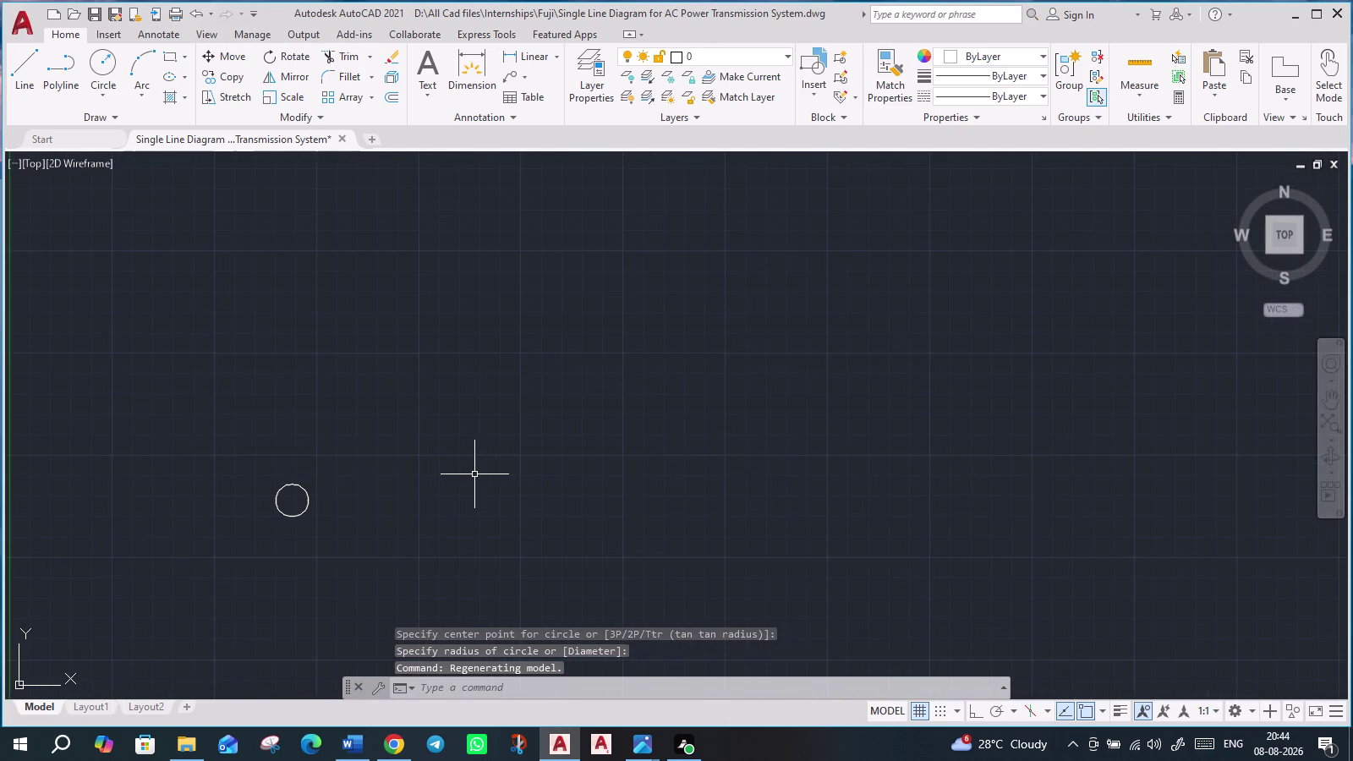
scroll(up, 3)
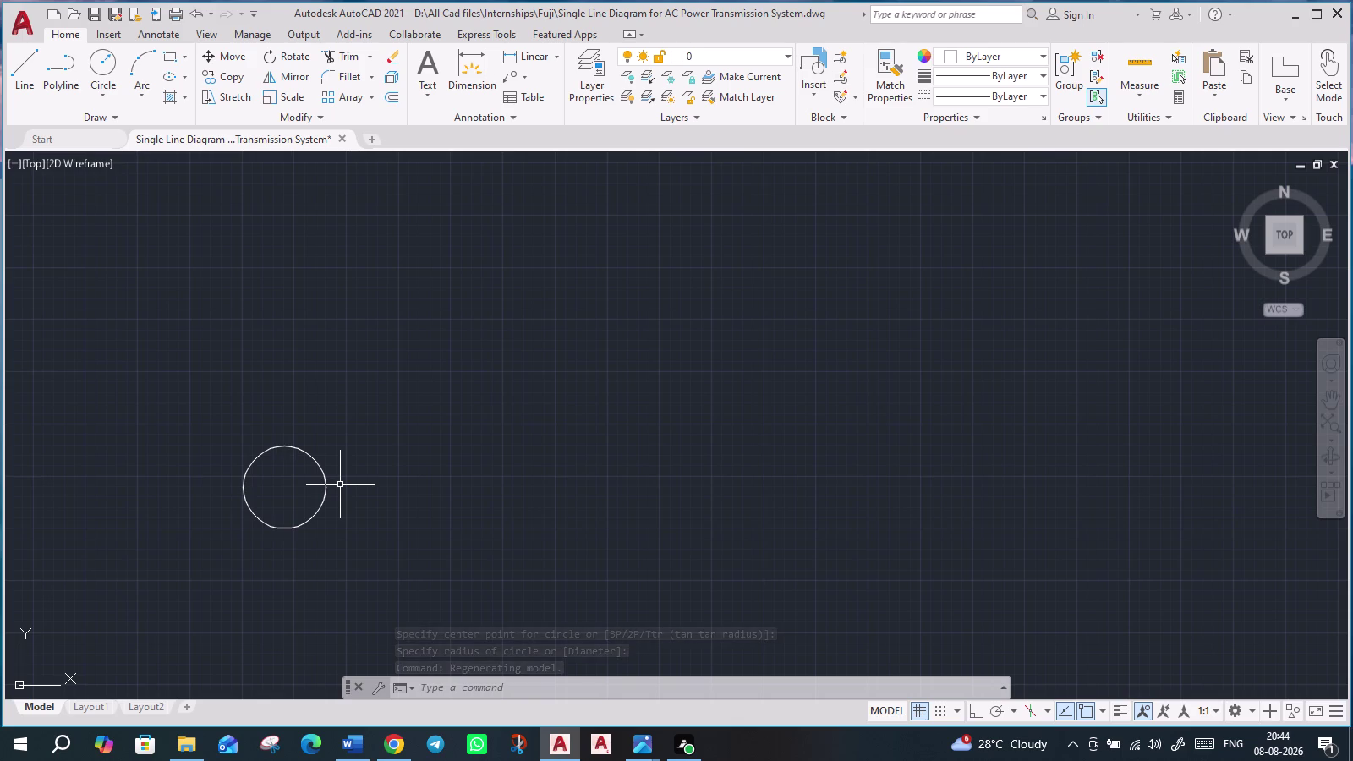
scroll(down, 3)
scroll(down, 3)
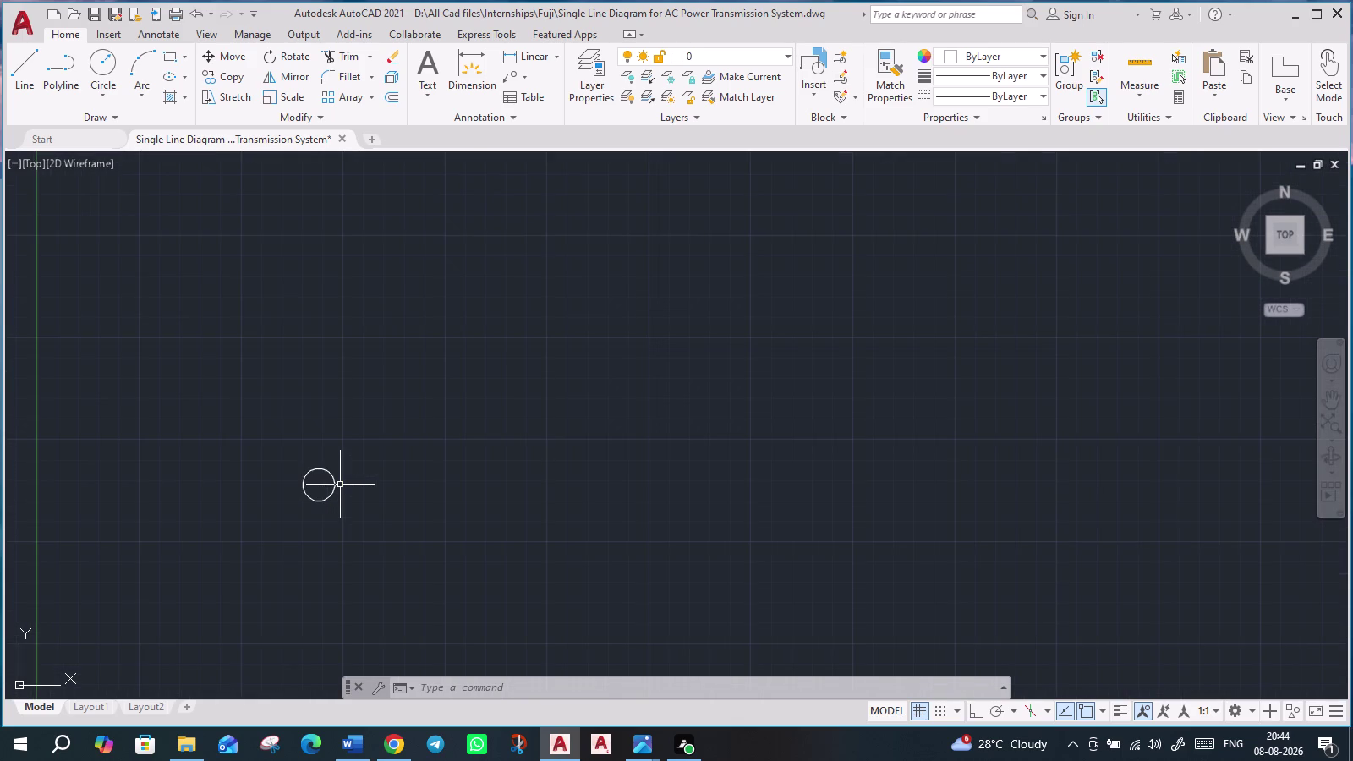
scroll(up, 3)
scroll(up, 3)
scroll(down, 3)
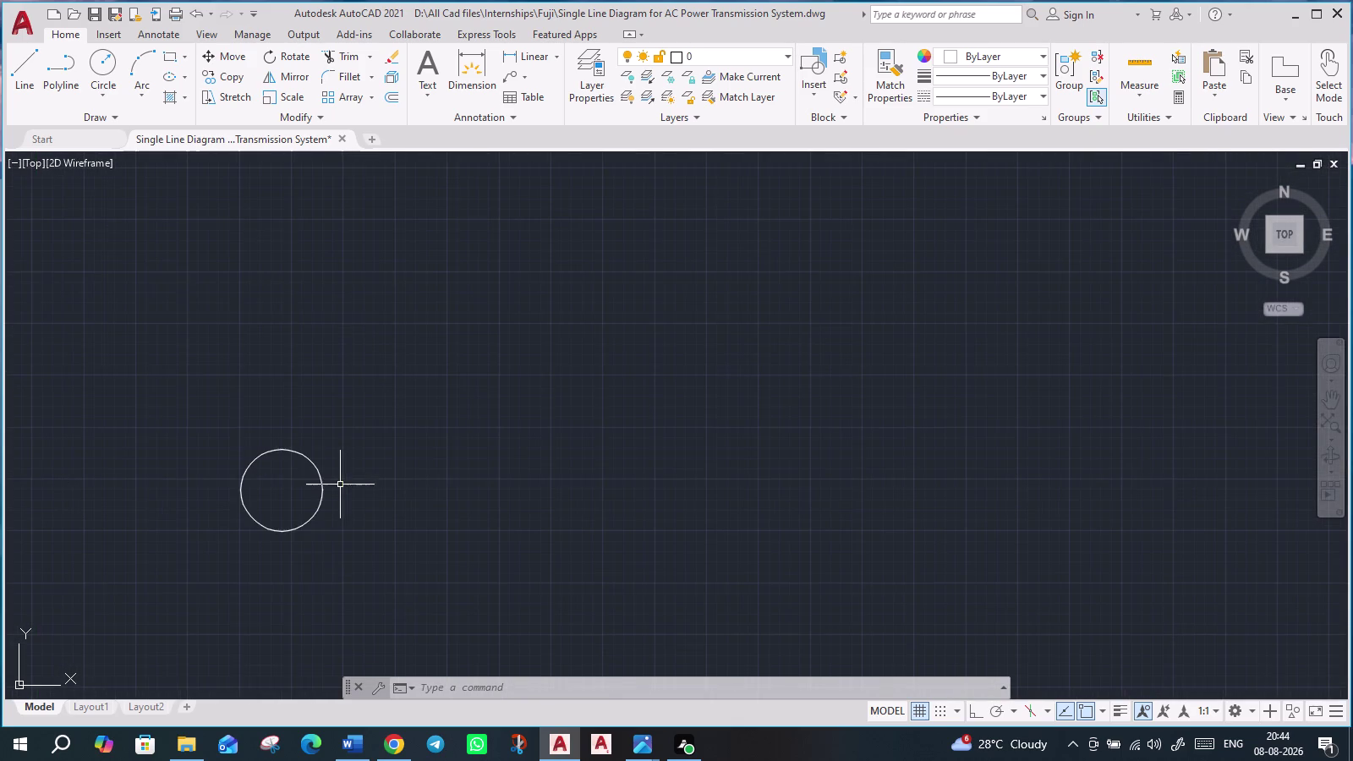
scroll(up, 3)
scroll(up, 3)
scroll(down, 3)
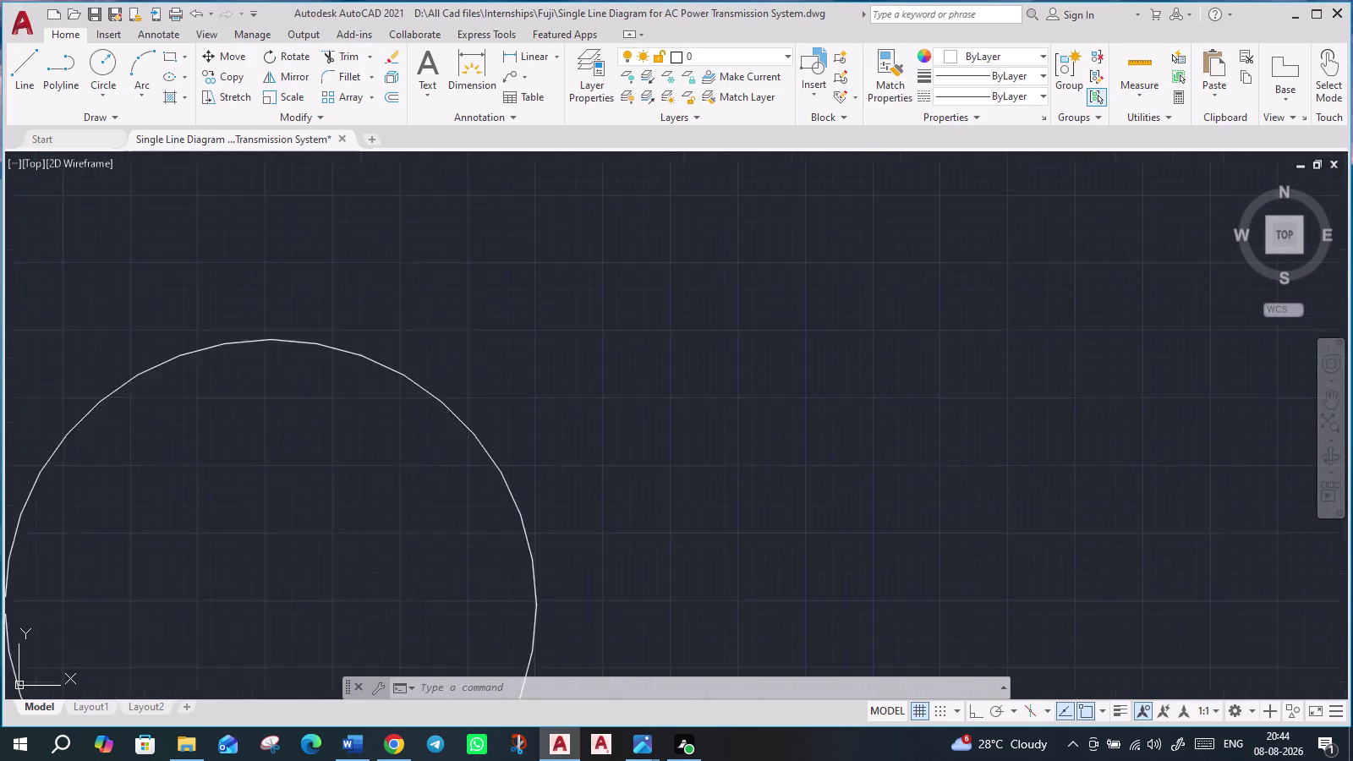
scroll(down, 3)
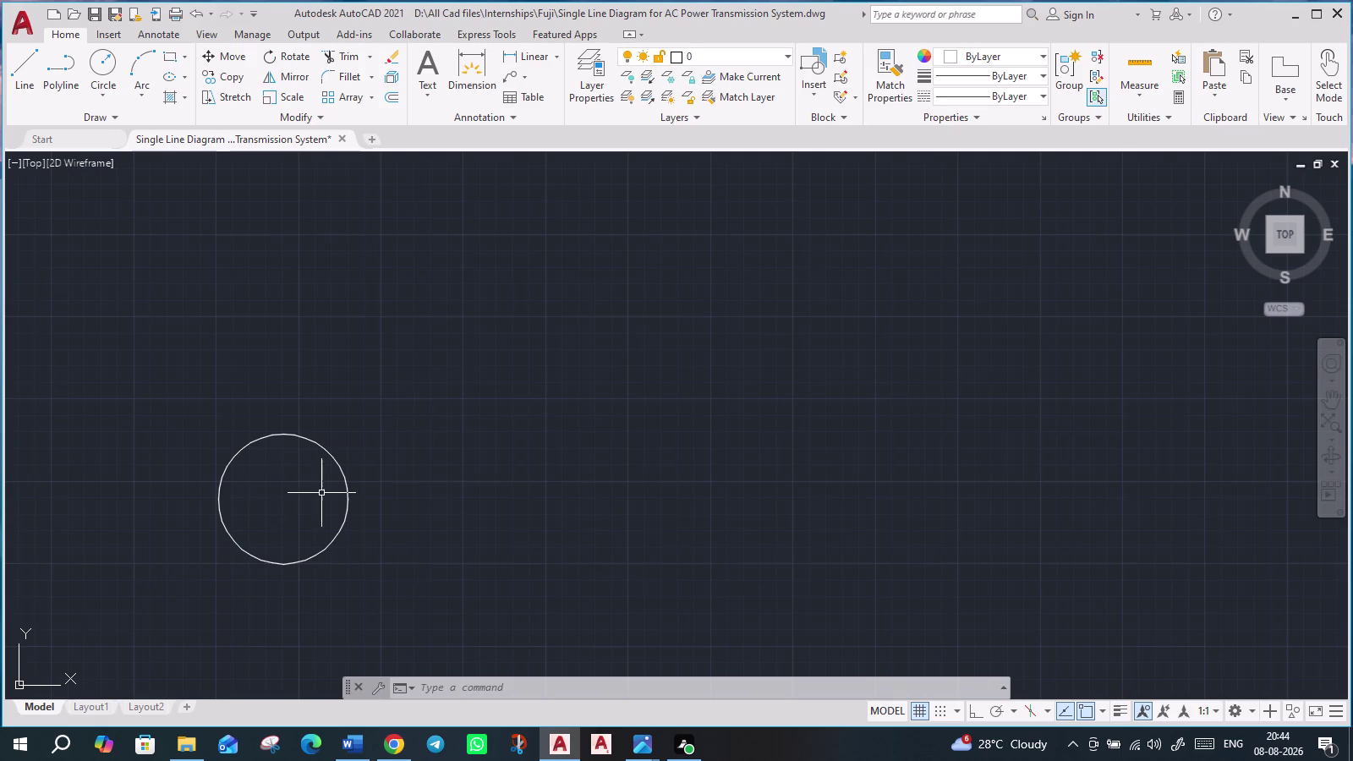
Start a line with L at the circle's right edge.
key(l)
key(Return)
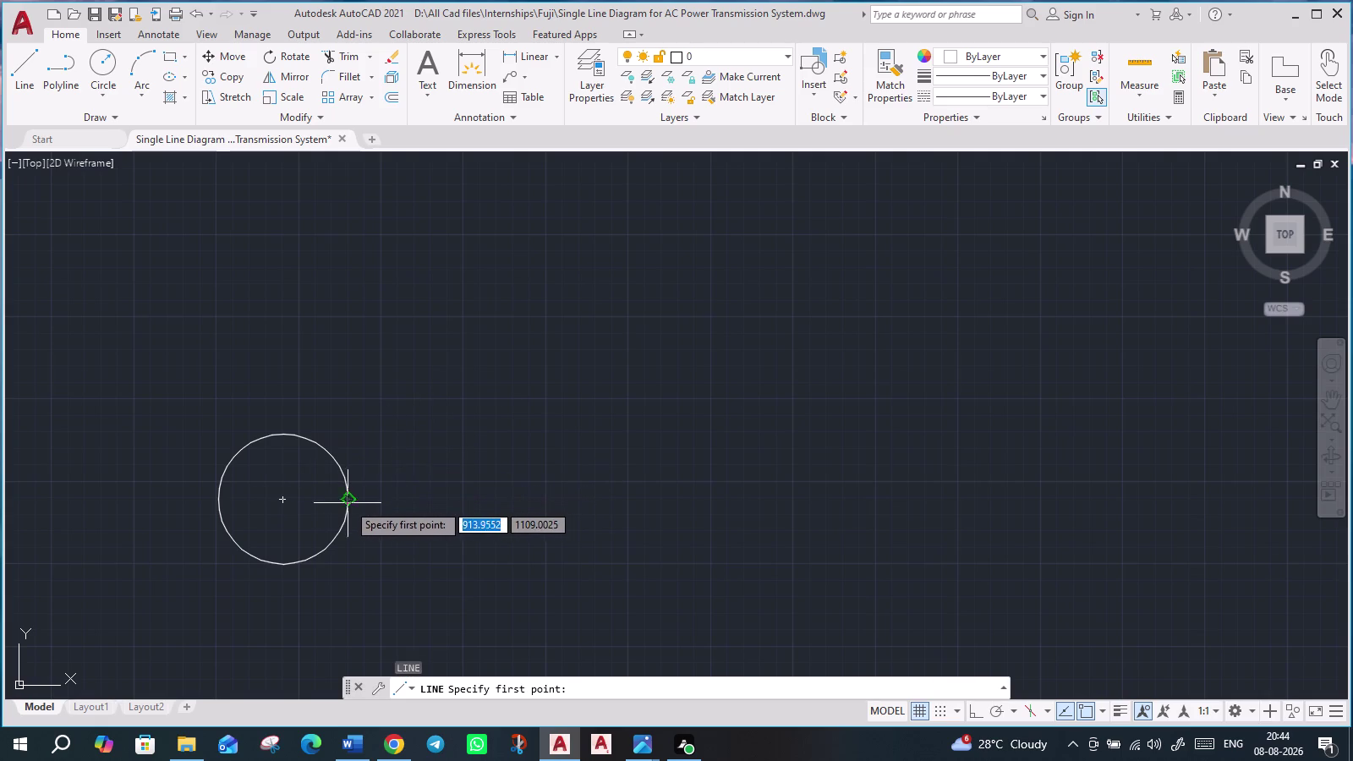
click(344, 500)
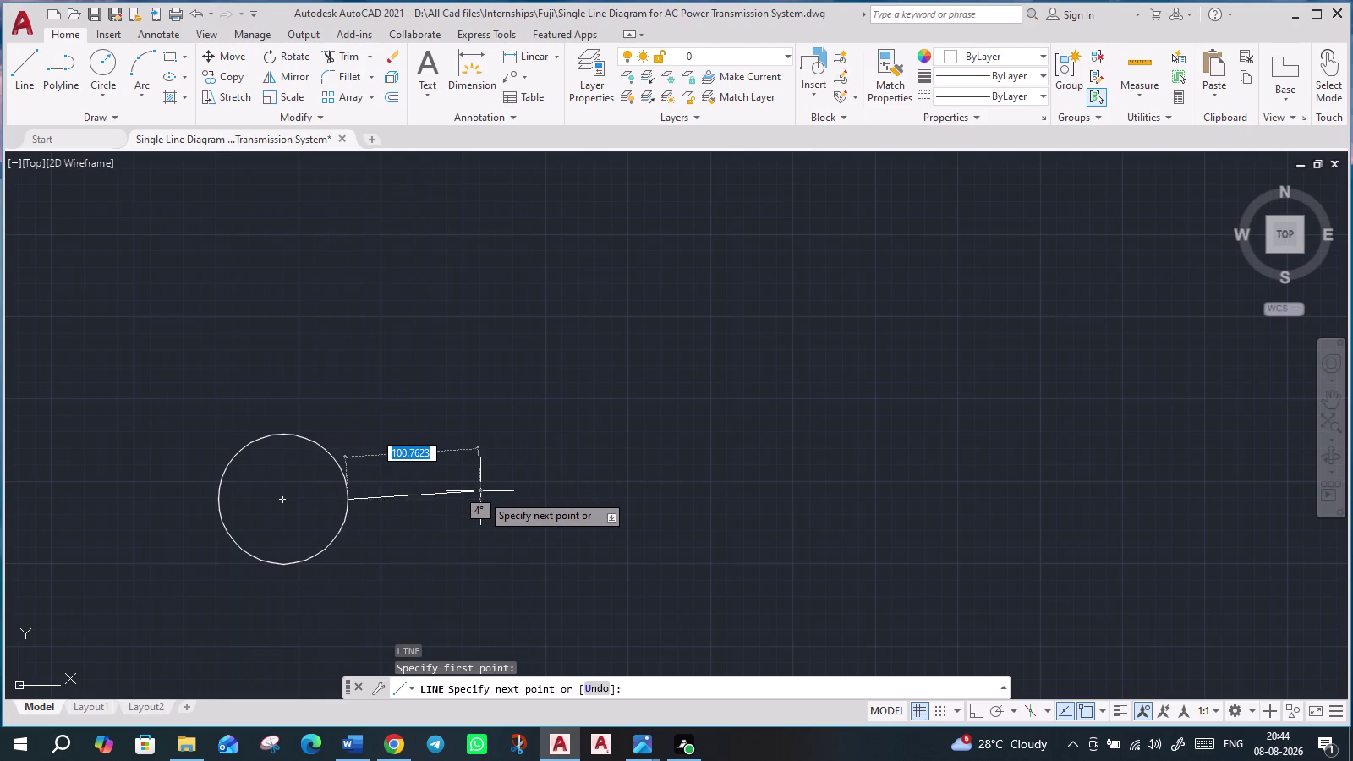
With Ortho on (F8), extend the line horizontally right through two points, then end it.
key(F8)
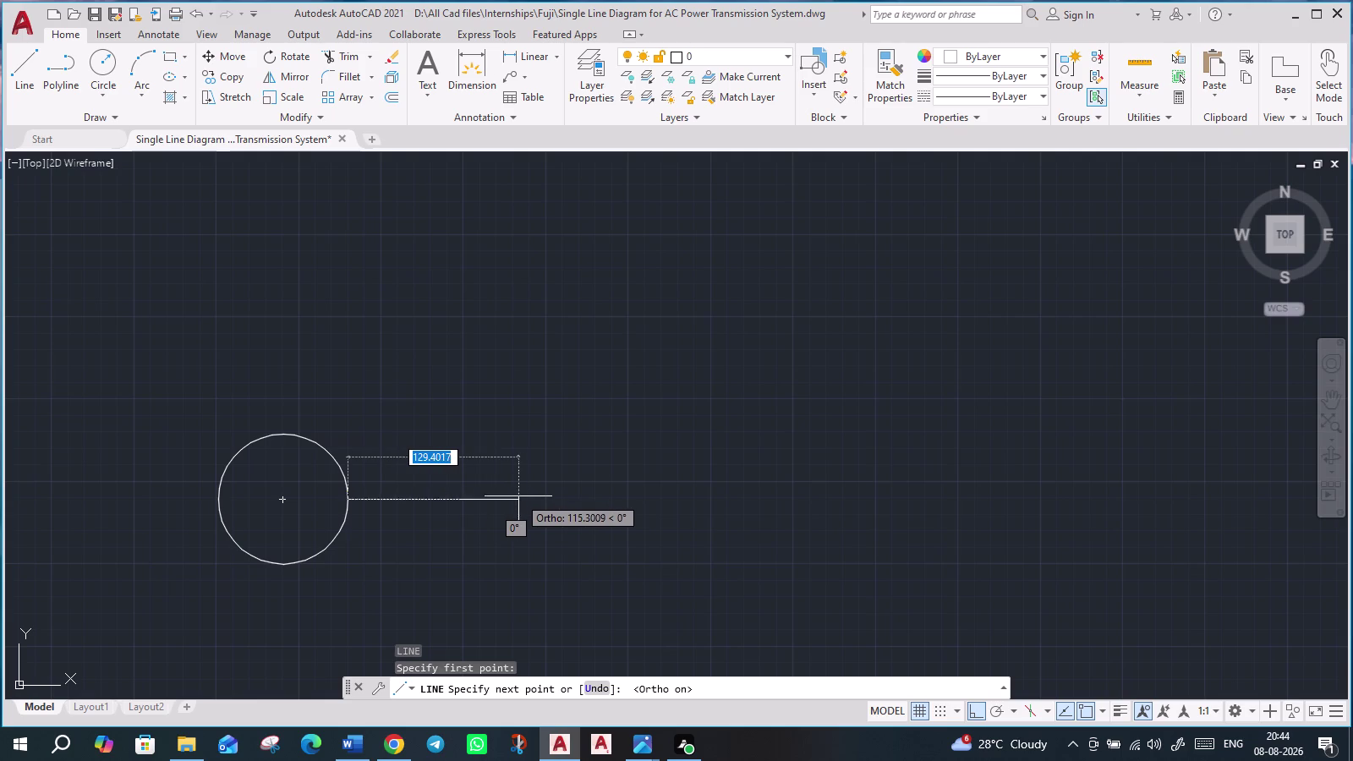
click(518, 497)
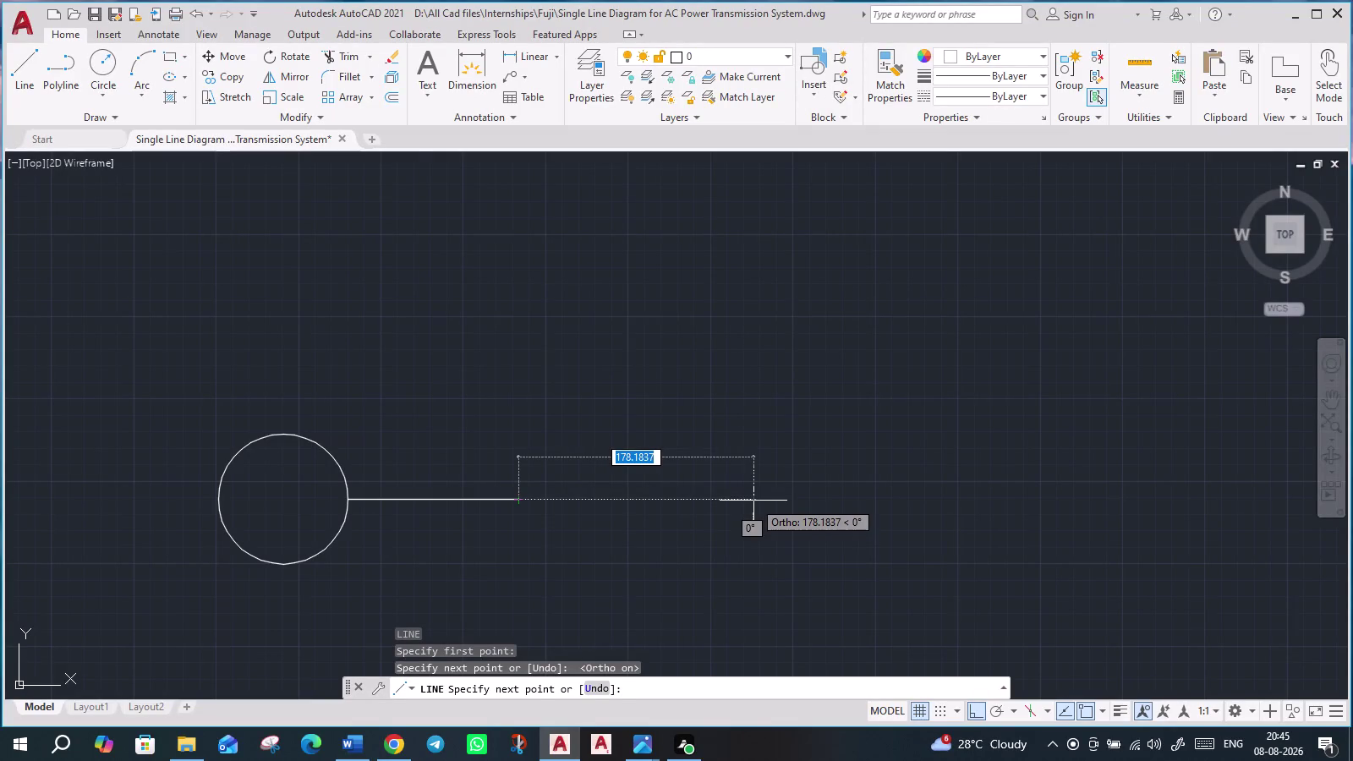
click(823, 492)
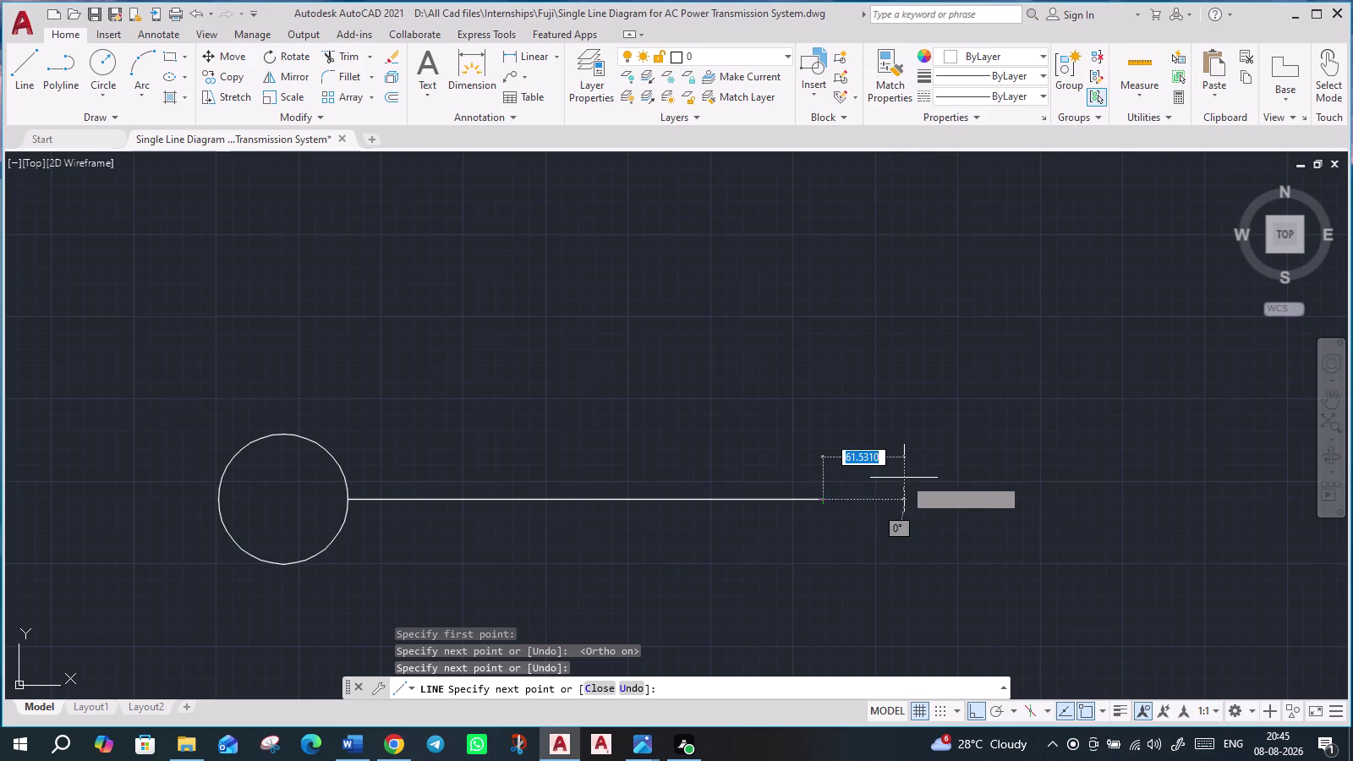
key(Escape)
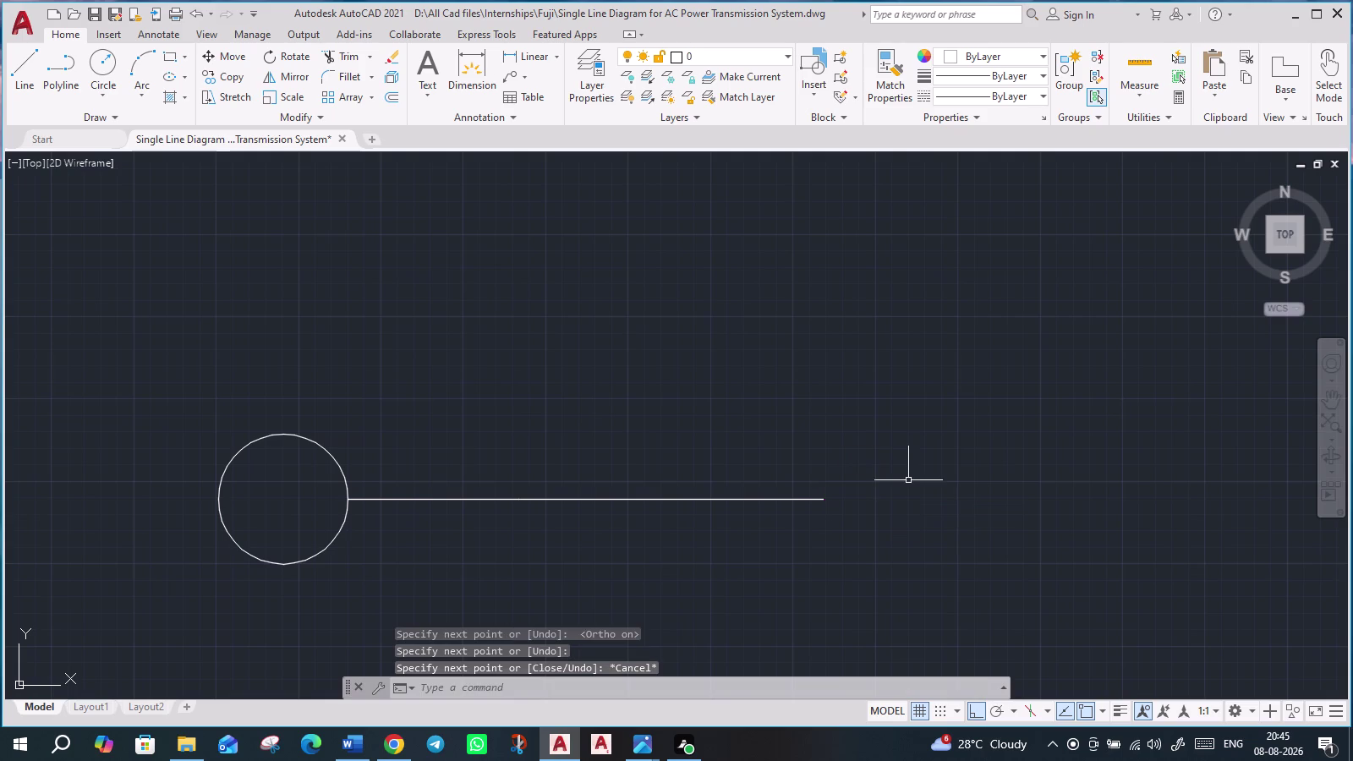